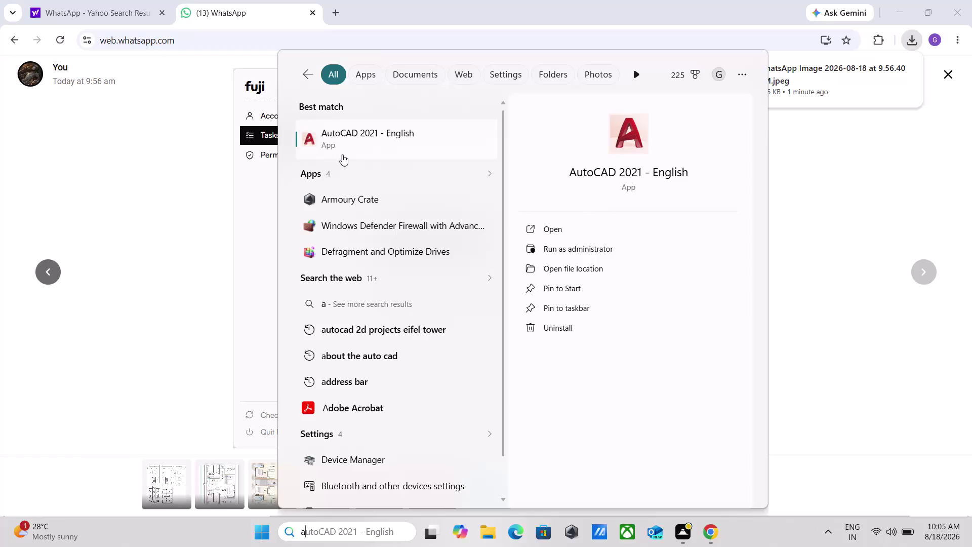
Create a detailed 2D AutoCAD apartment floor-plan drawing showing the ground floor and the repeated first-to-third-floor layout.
Launch AutoCAD 2021 from the Start menu search and start a new blank drawing.
click(357, 154)
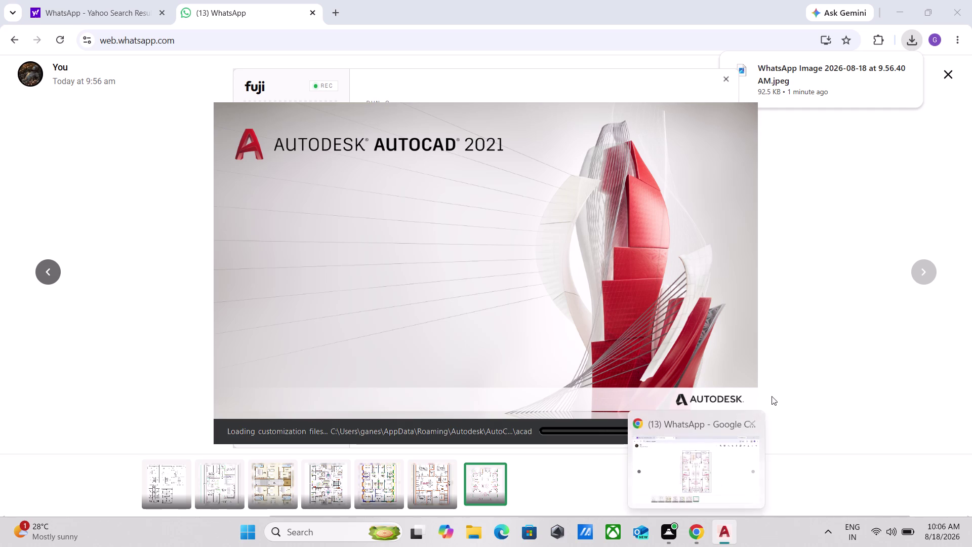
click(757, 424)
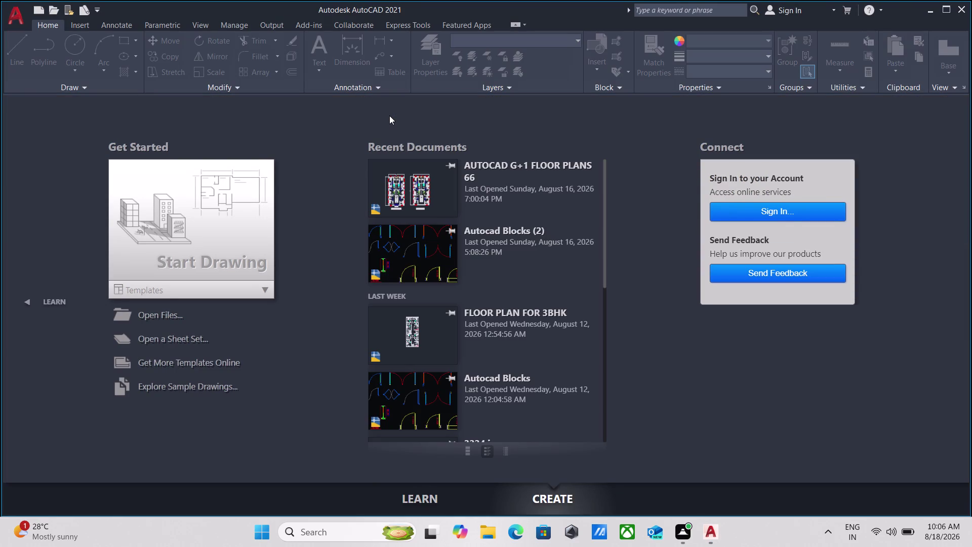
click(218, 253)
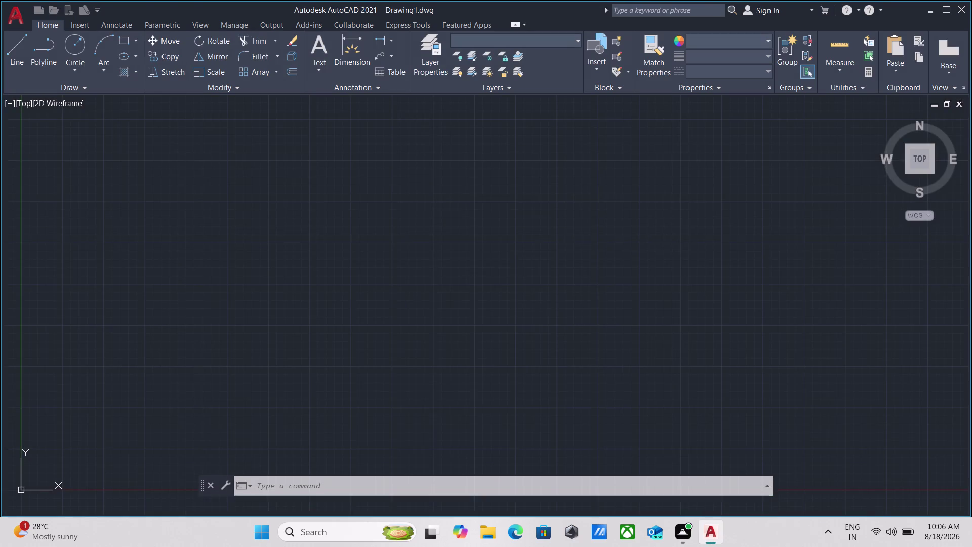
In the new Drawing1, start entering the OPTIONS command and correct the typo.
click(471, 490)
click(478, 487)
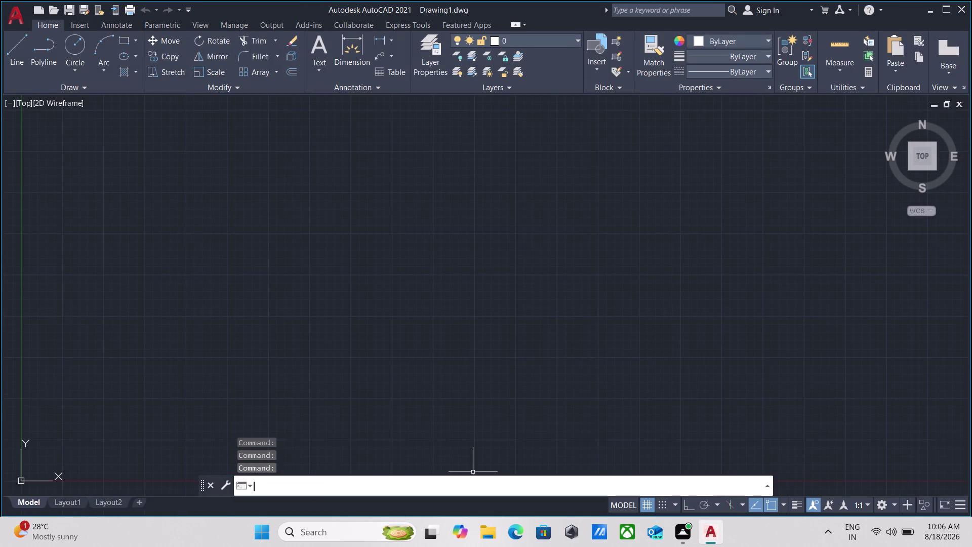
text(optio)
text(nd)
key(BackSpace)
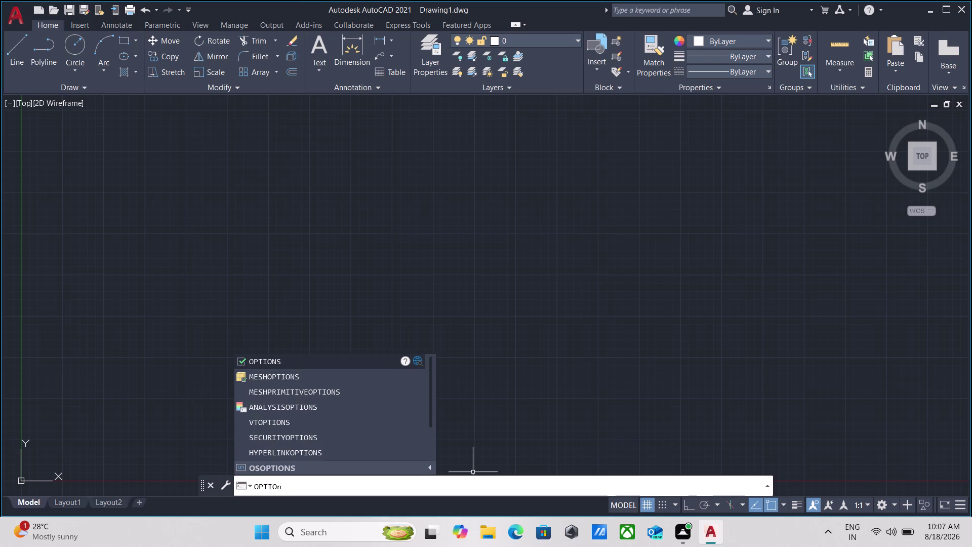
key(BackSpace)
key(BackSpace)
key(BackSpace)
key(BackSpace)
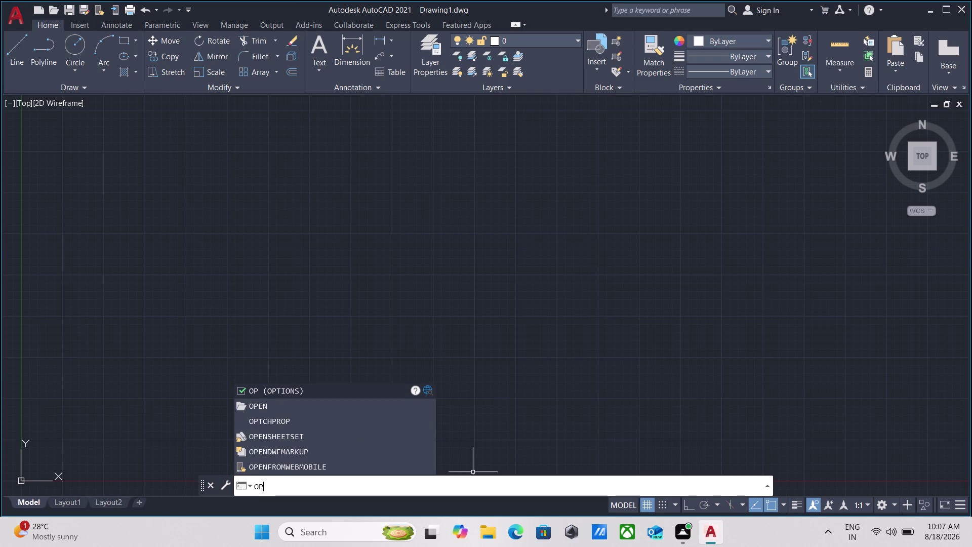
text(tions)
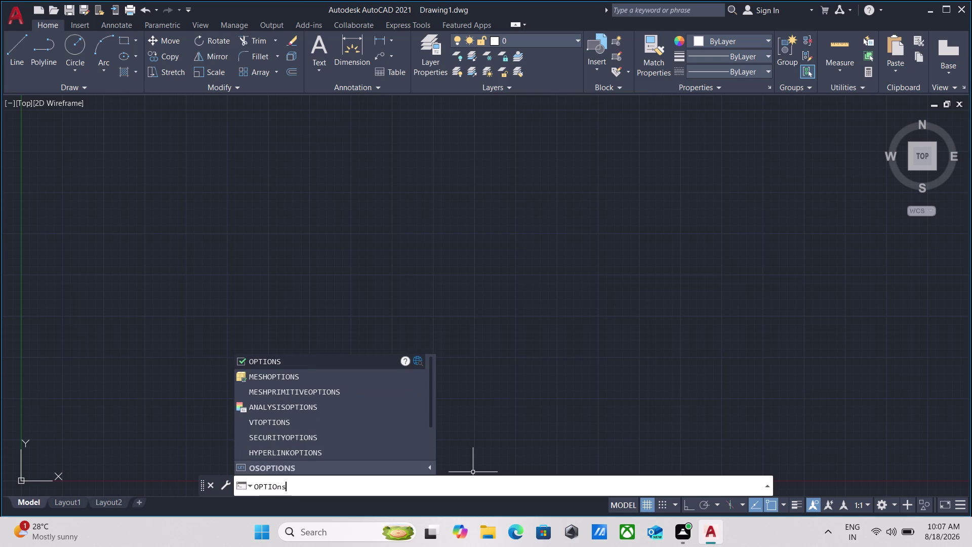
key(Return)
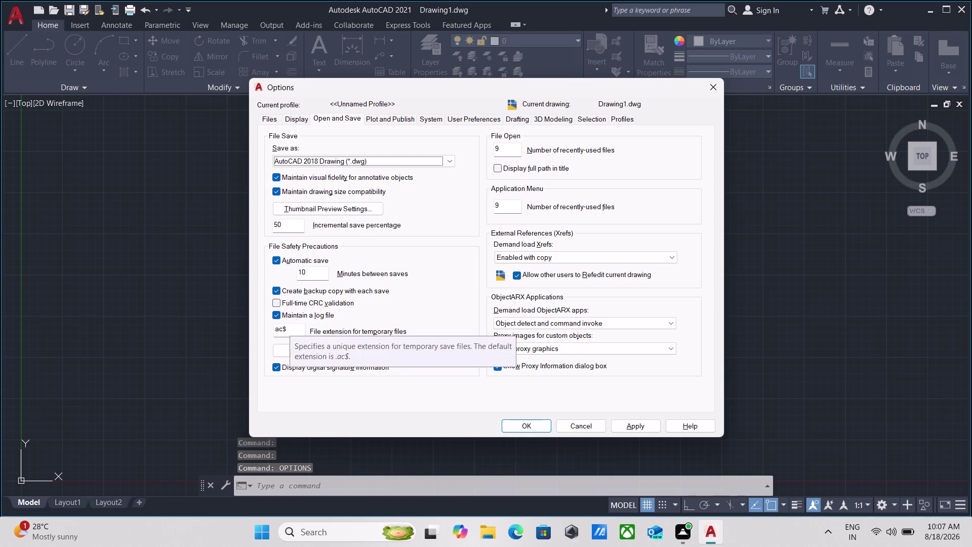
click(625, 425)
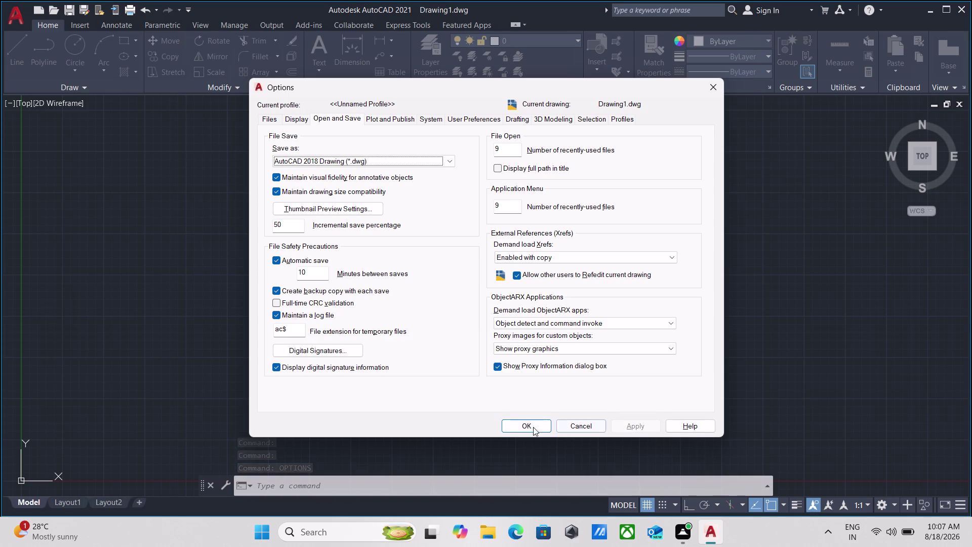
click(523, 430)
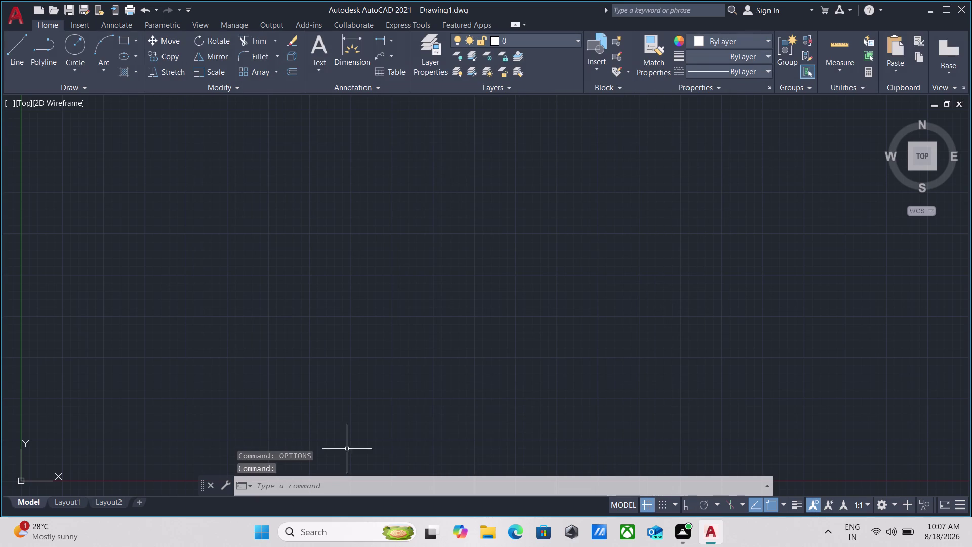
middle_drag(503, 415, 502, 421)
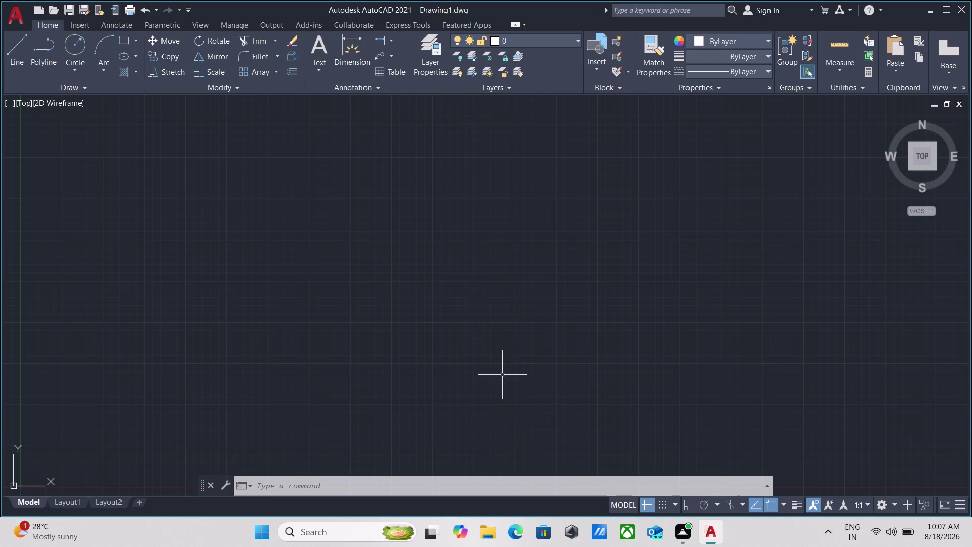
scroll(down, 3)
middle_drag(479, 293, 416, 349)
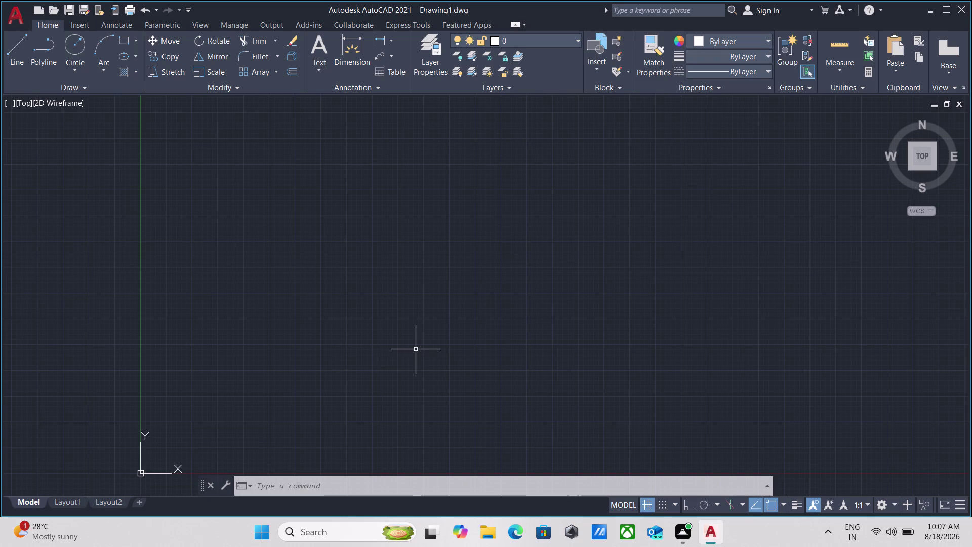
text(un)
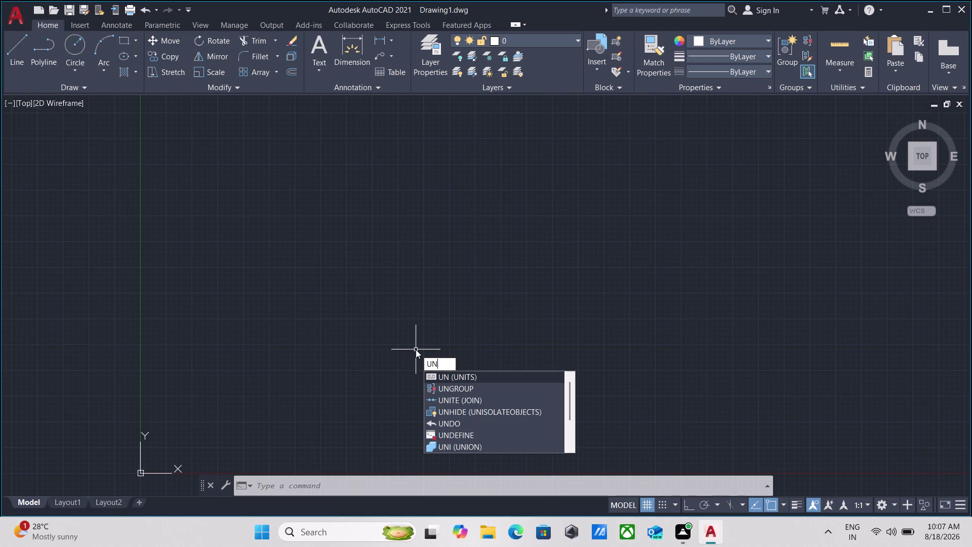
Set the drawing length units to Engineering with 0'-0.0" precision.
key(Return)
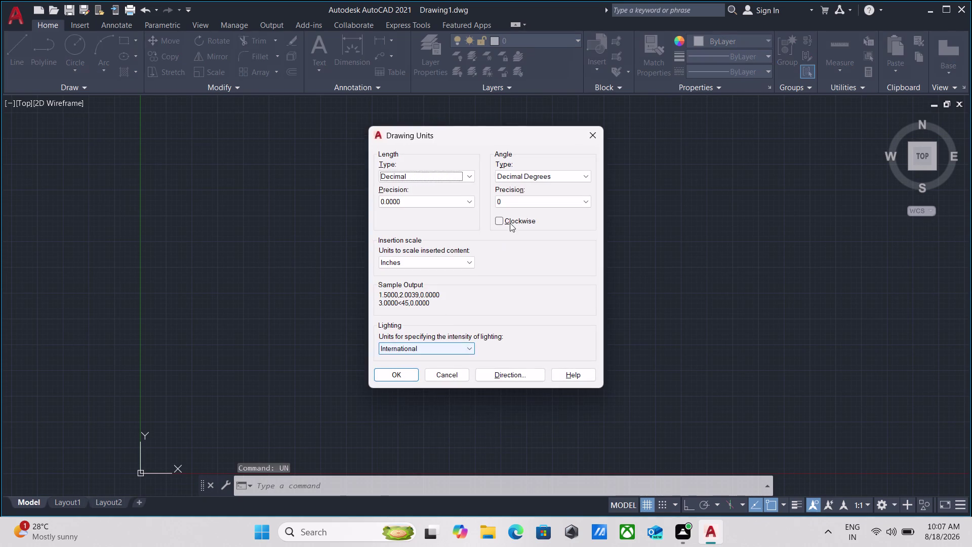
click(461, 180)
click(408, 202)
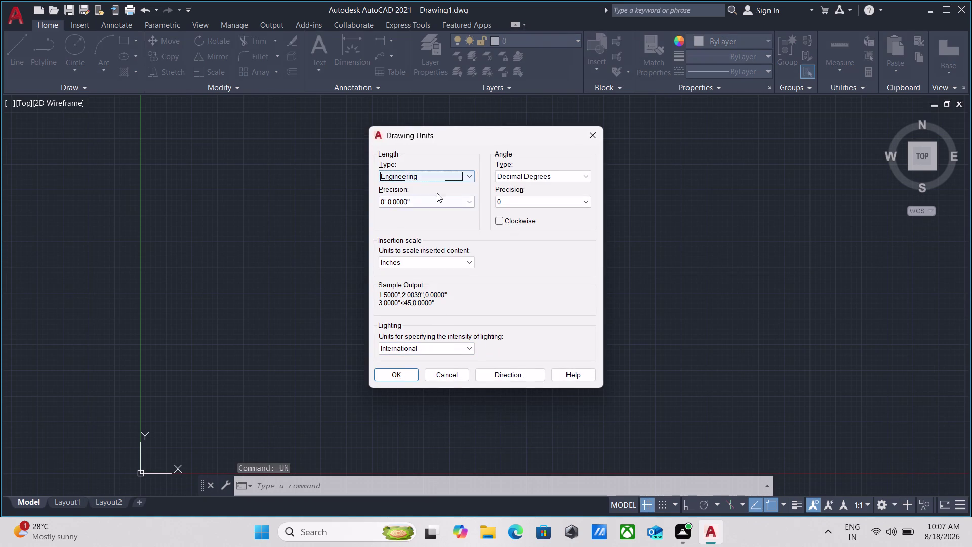
click(439, 199)
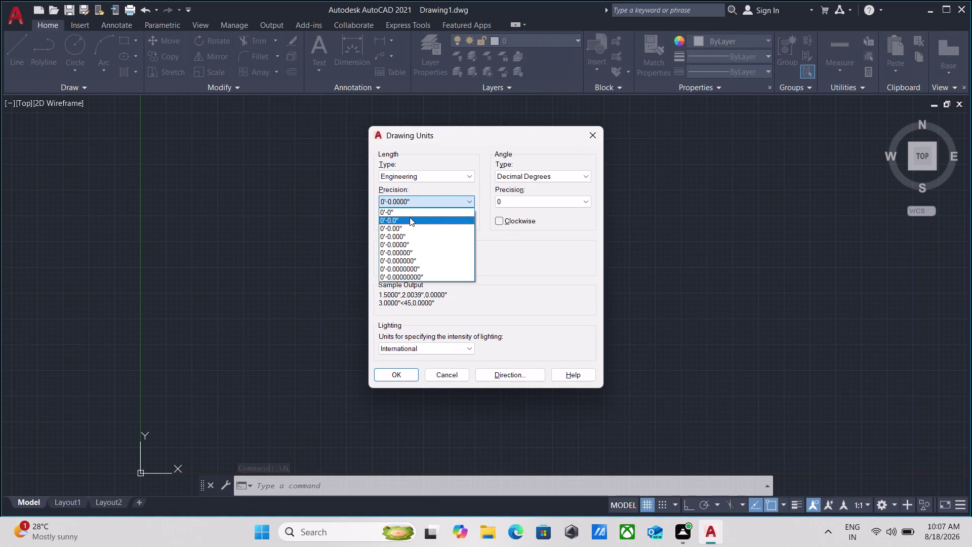
click(410, 217)
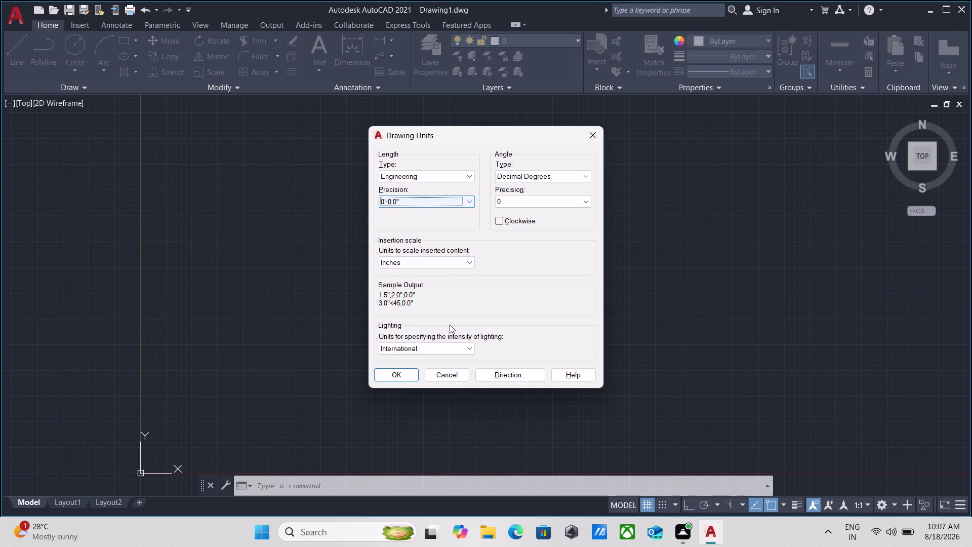
click(403, 375)
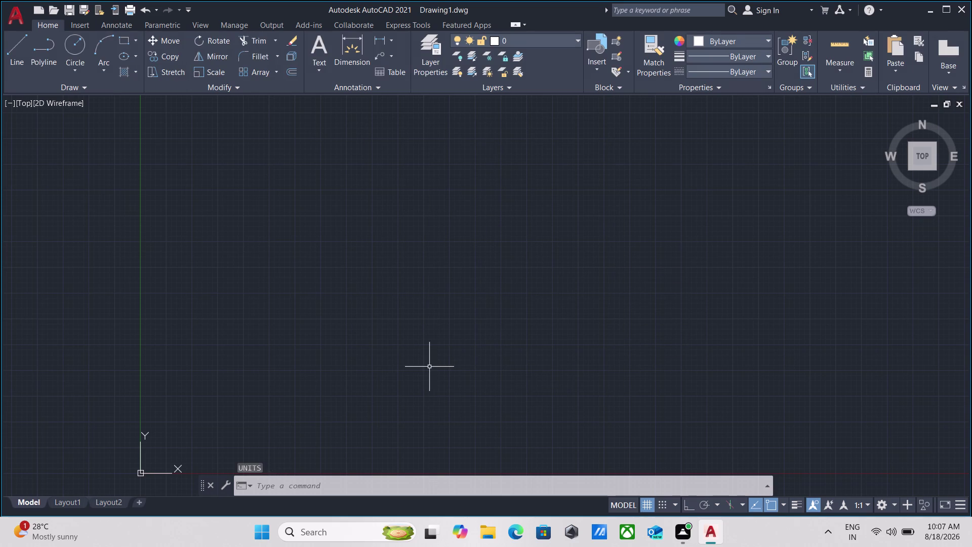
Enter the DIMSTYLE command to reach the Dimension Style Manager.
text(dims)
text(ty)
text(le)
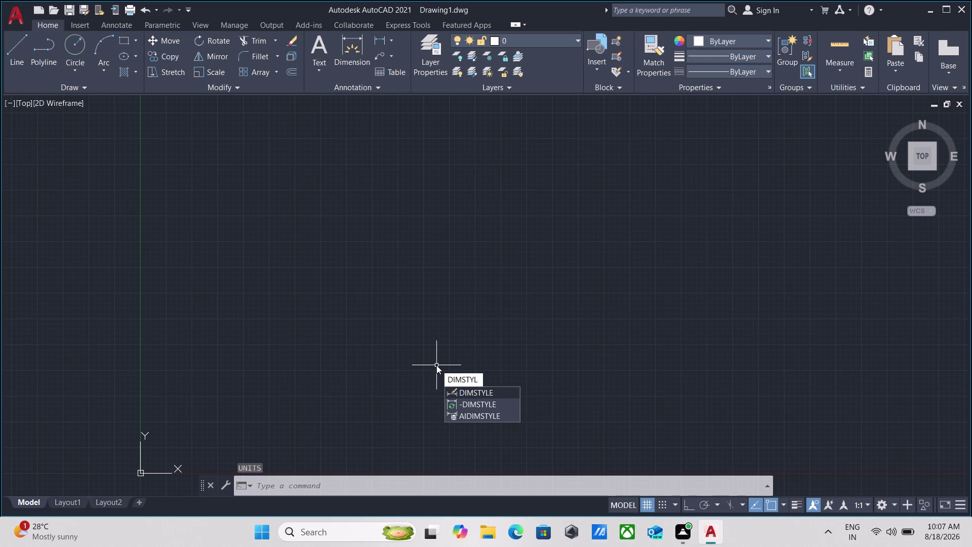
Set the Standard dimension style's primary units to Engineering with 0'-0.0" precision.
key(Return)
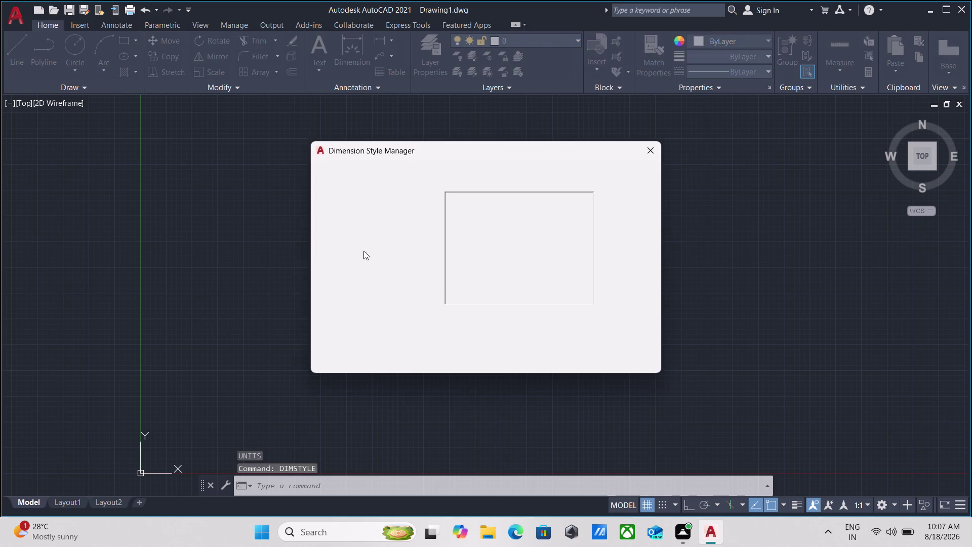
click(630, 234)
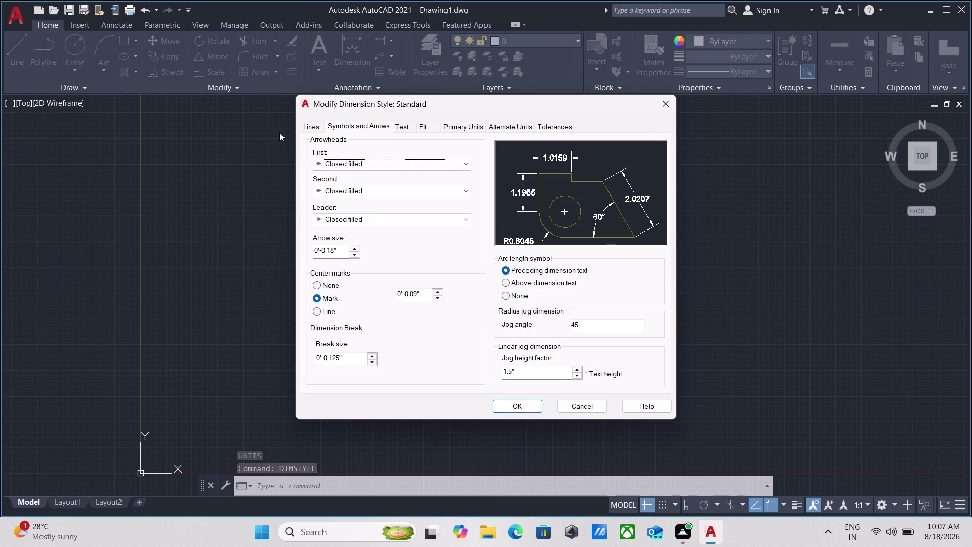
click(464, 128)
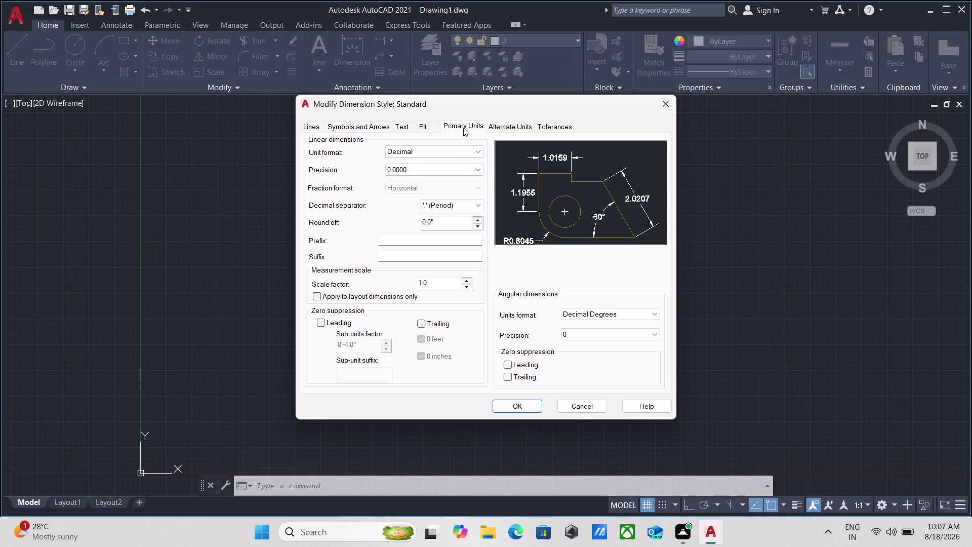
click(446, 150)
click(417, 189)
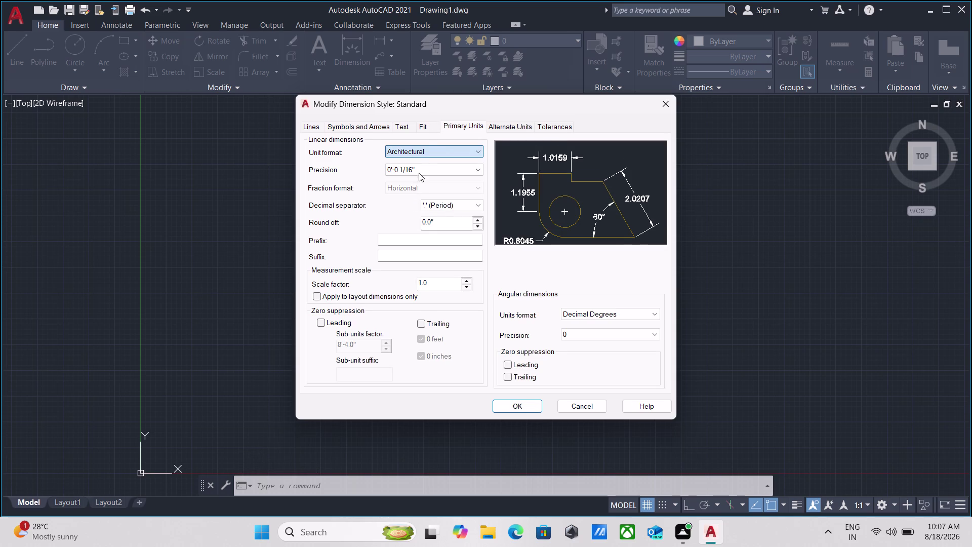
click(431, 146)
click(419, 176)
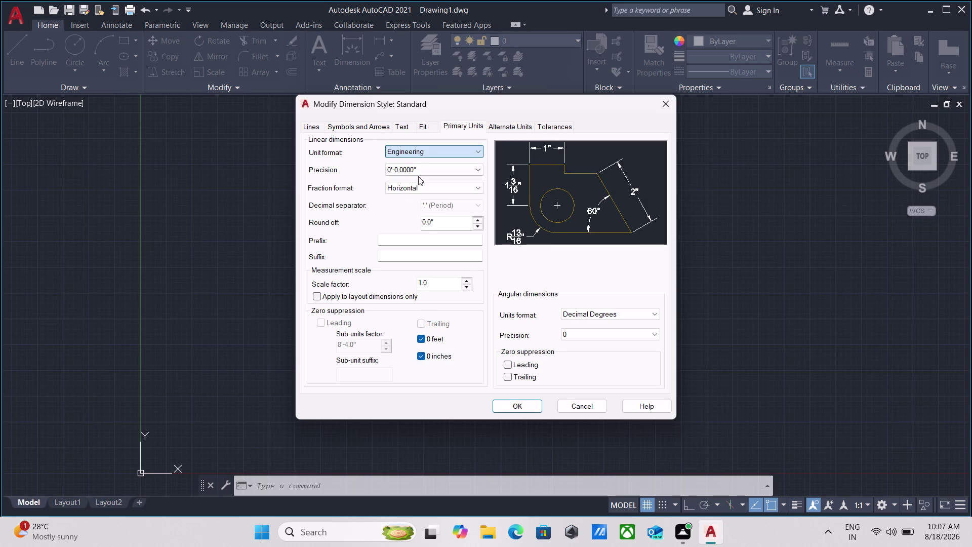
click(424, 174)
click(413, 189)
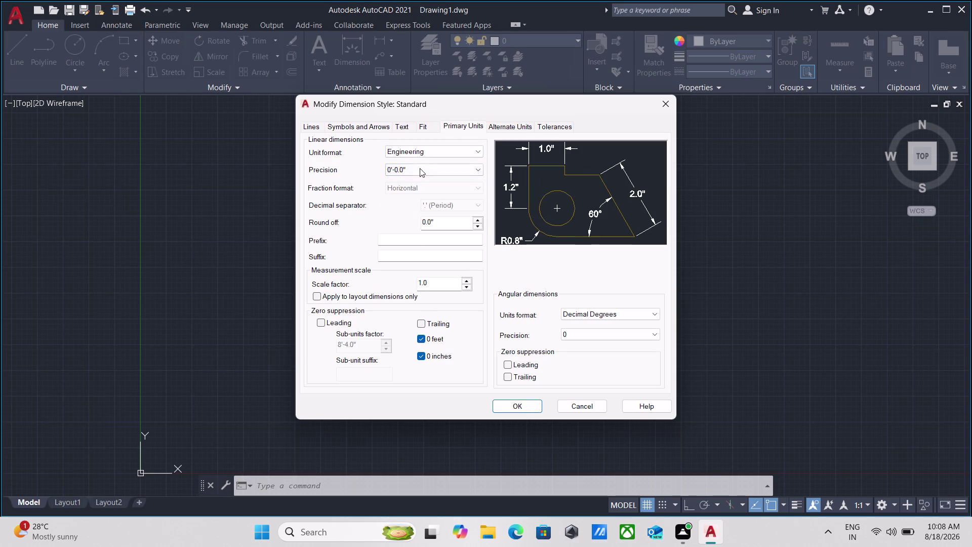
Change the Standard style's dimension text height to 6".
click(424, 128)
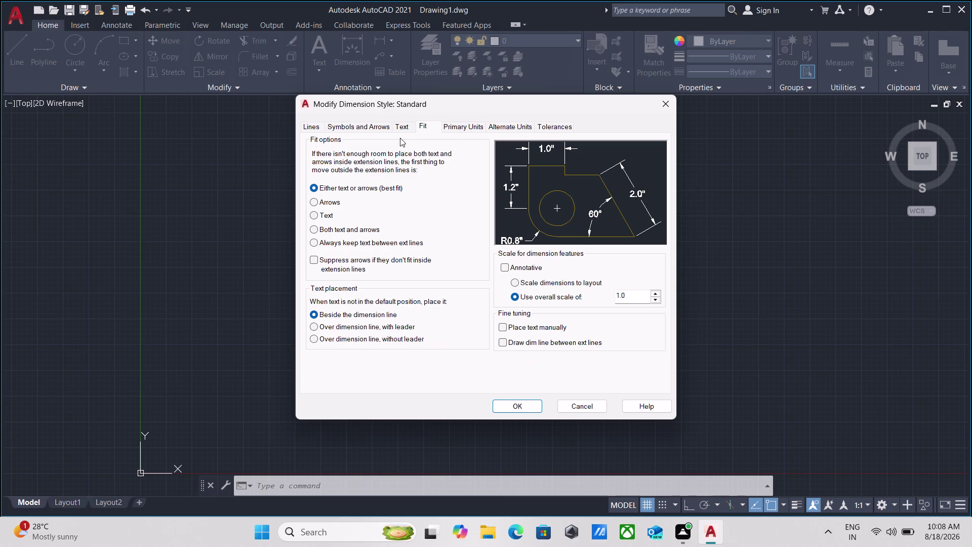
click(399, 128)
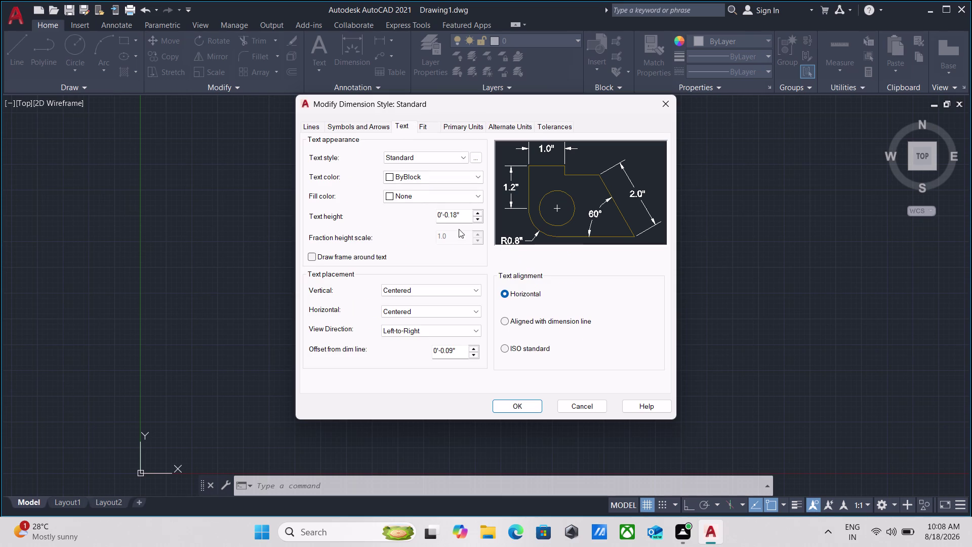
drag(463, 213, 335, 214)
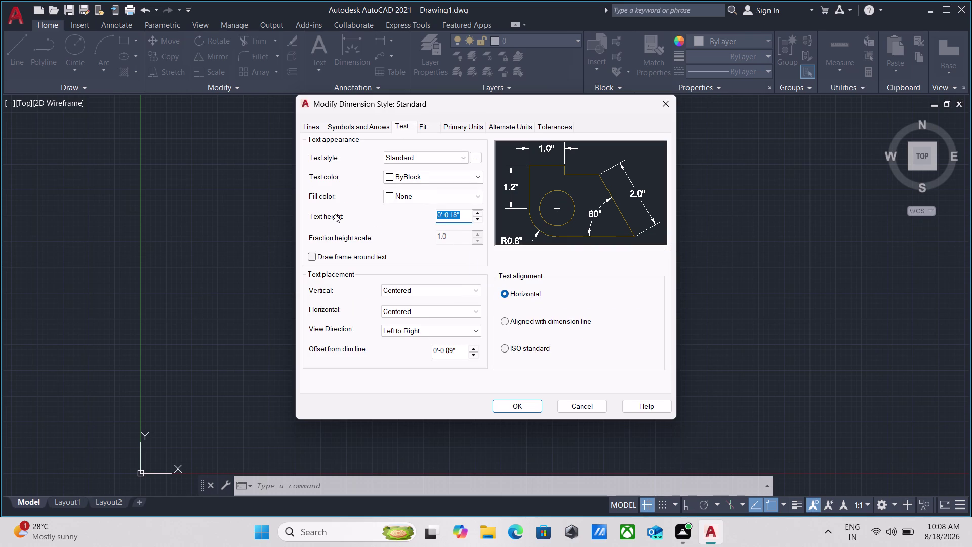
key(6)
key(shift+quotedbl)
click(363, 129)
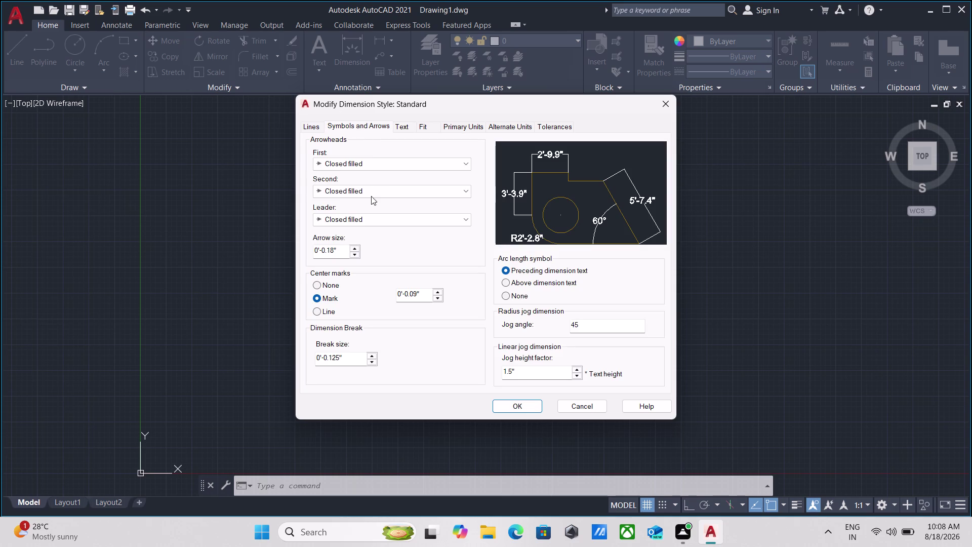
Give the Standard style Architectural tick arrowheads at 3" arrow size and close the dialogs.
click(402, 164)
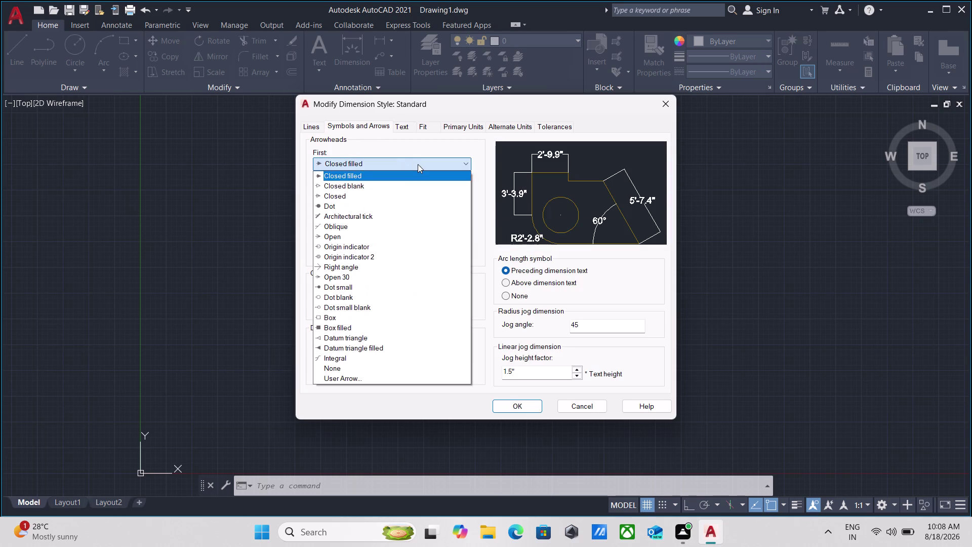
click(355, 217)
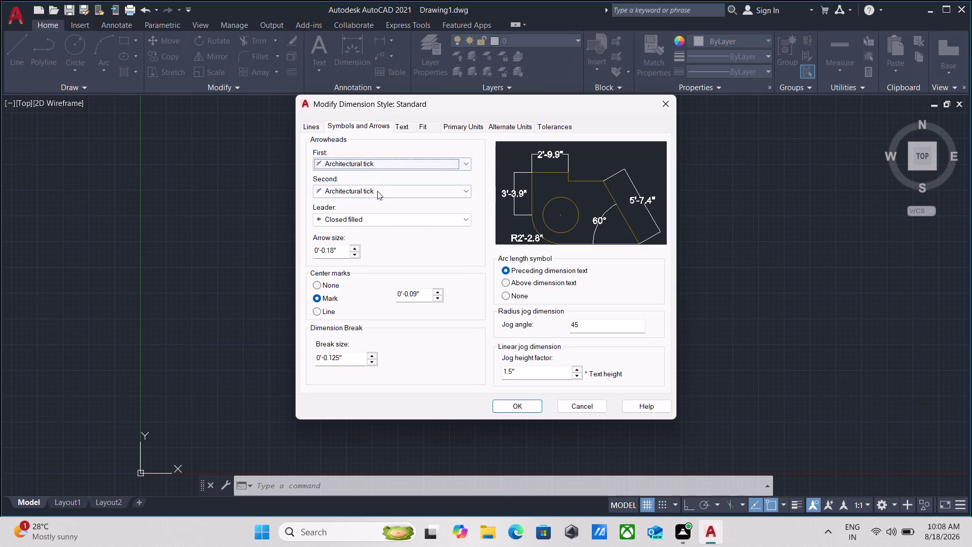
click(377, 191)
click(377, 191)
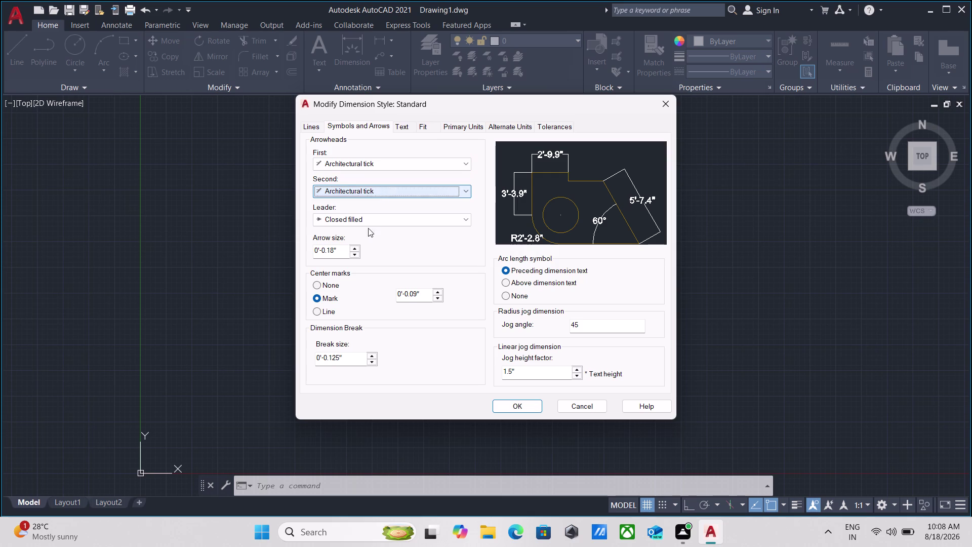
drag(343, 250, 287, 261)
key(3)
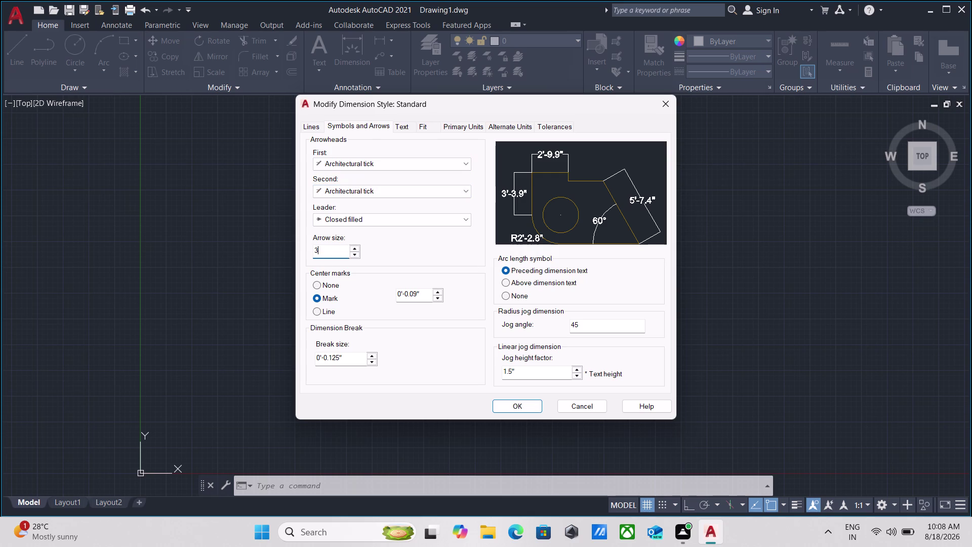
key(shift+quotedbl)
click(527, 405)
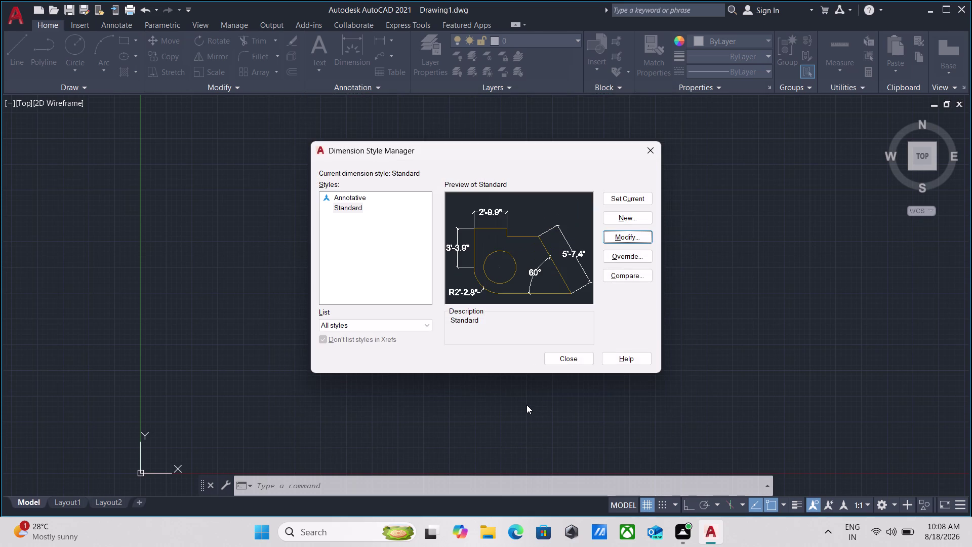
click(560, 358)
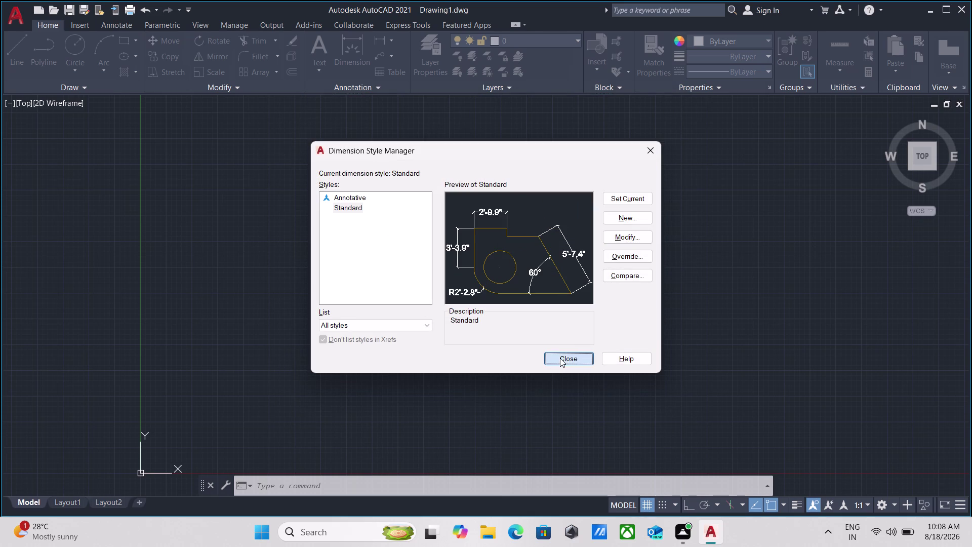
Pan the drawing view and begin typing the XLINE command.
scroll(down, 3)
middle_drag(390, 265, 385, 322)
middle_drag(394, 277, 342, 355)
text(x)
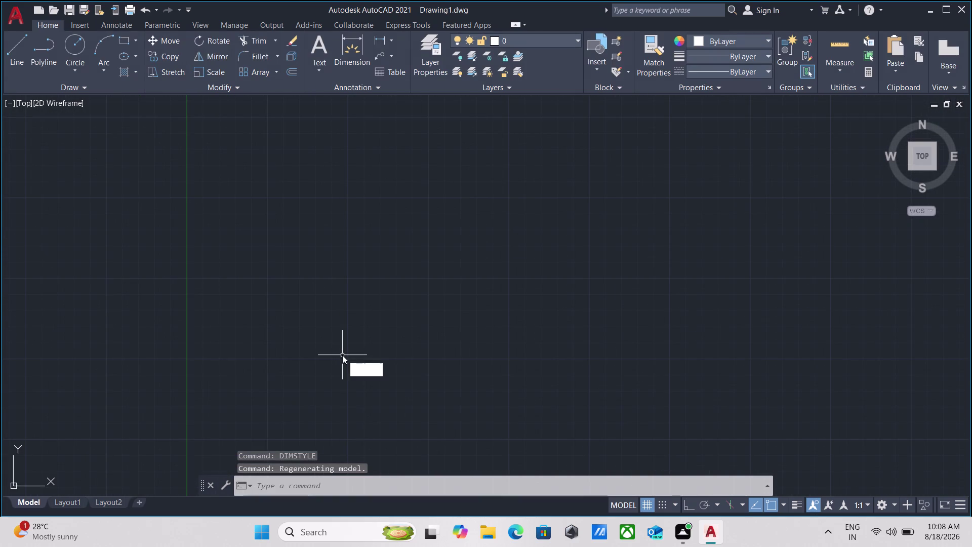
Draw one vertical and one horizontal construction line through a single point with Ortho on.
text(l')
key(BackSpace)
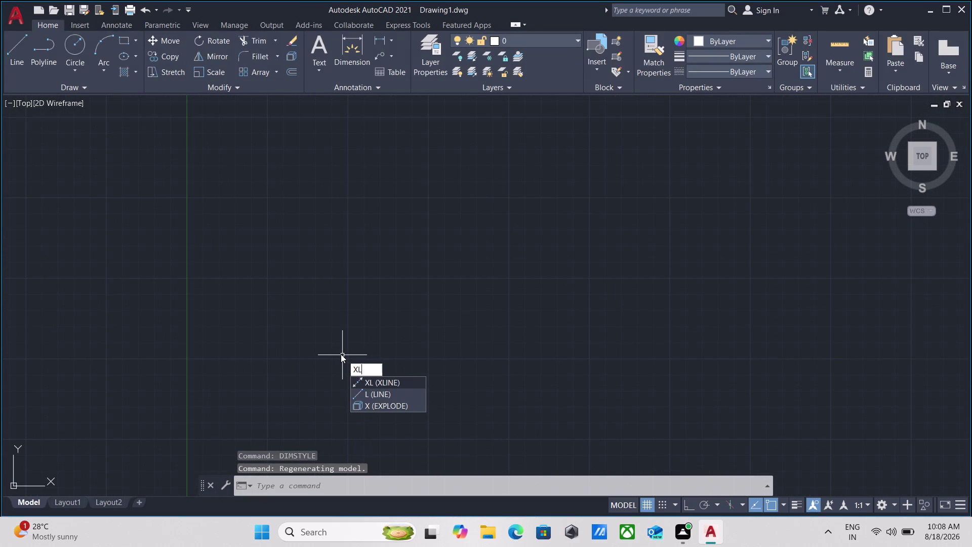
key(Return)
middle_drag(413, 147, 378, 229)
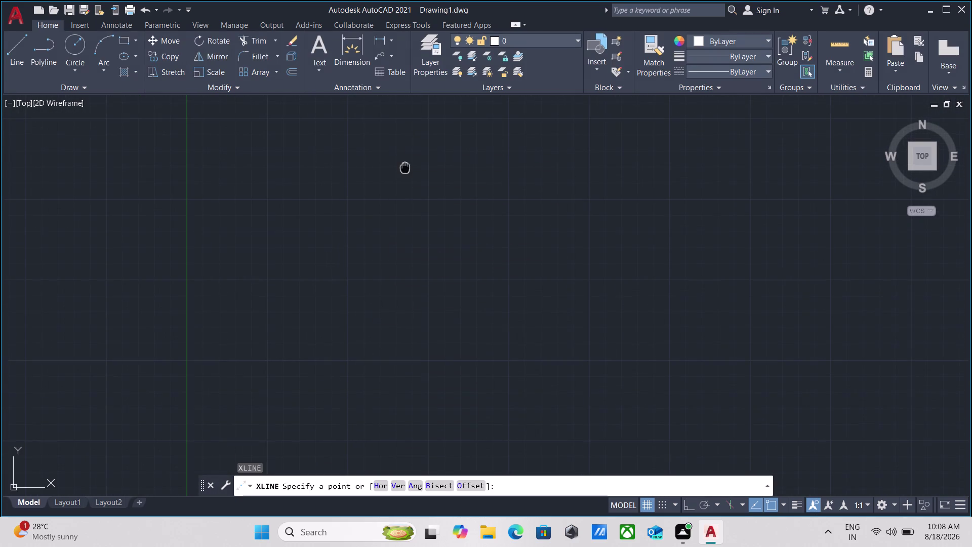
middle_drag(377, 228, 345, 279)
click(454, 171)
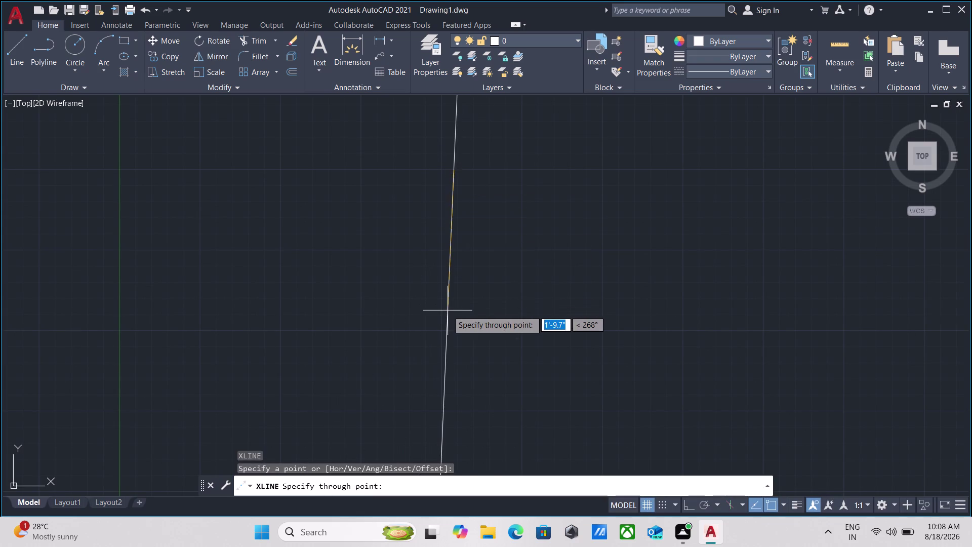
key(F8)
click(464, 301)
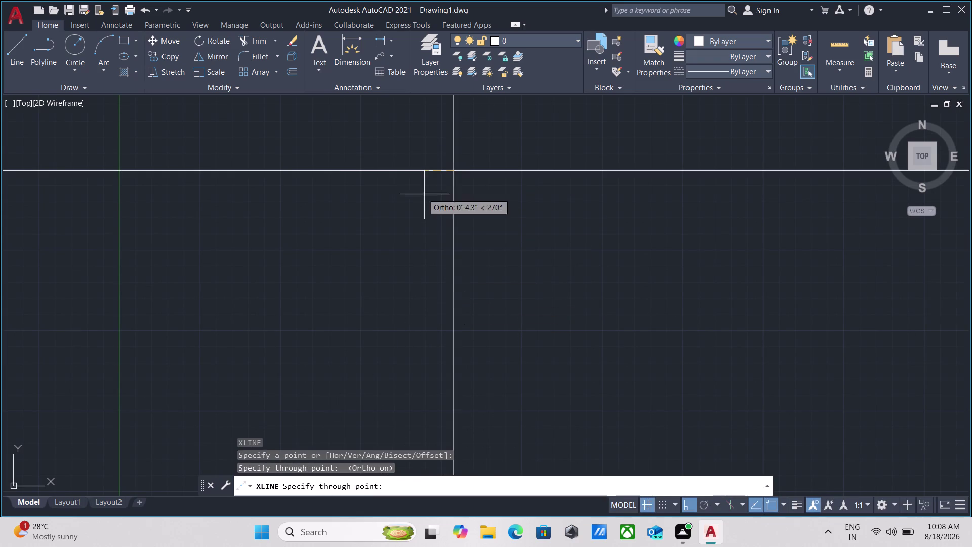
click(367, 186)
key(Escape)
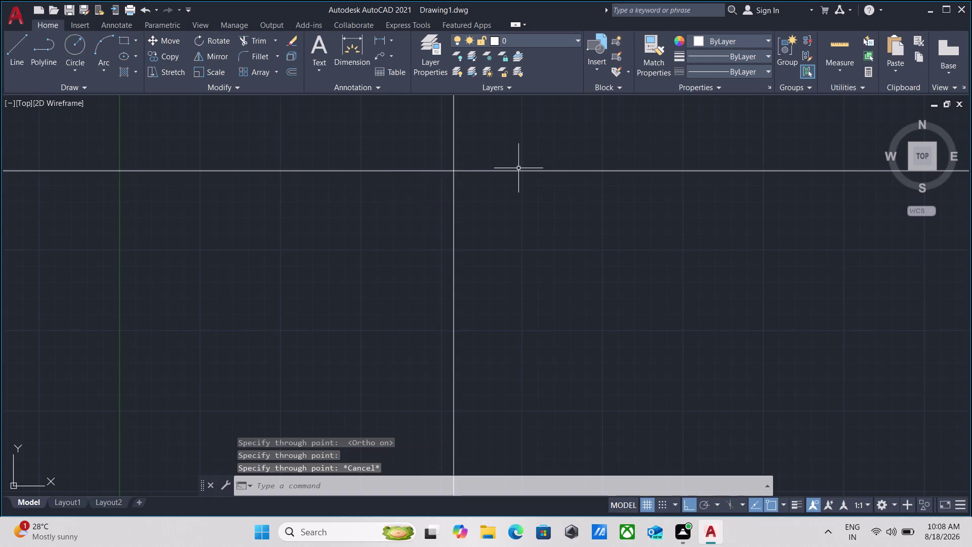
middle_drag(538, 165, 442, 203)
drag(585, 248, 581, 240)
Offset the horizontal construction line 9" downward.
click(535, 186)
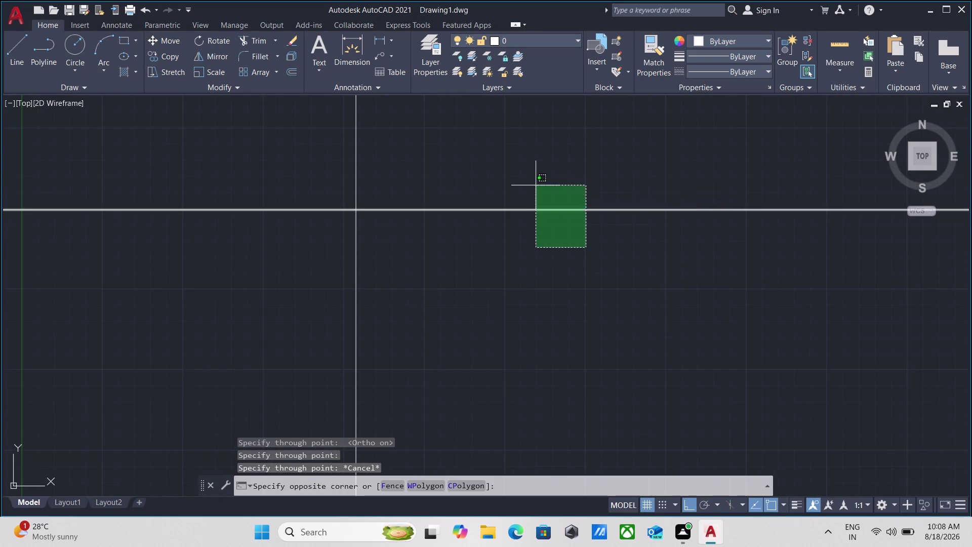
key(o)
key(Return)
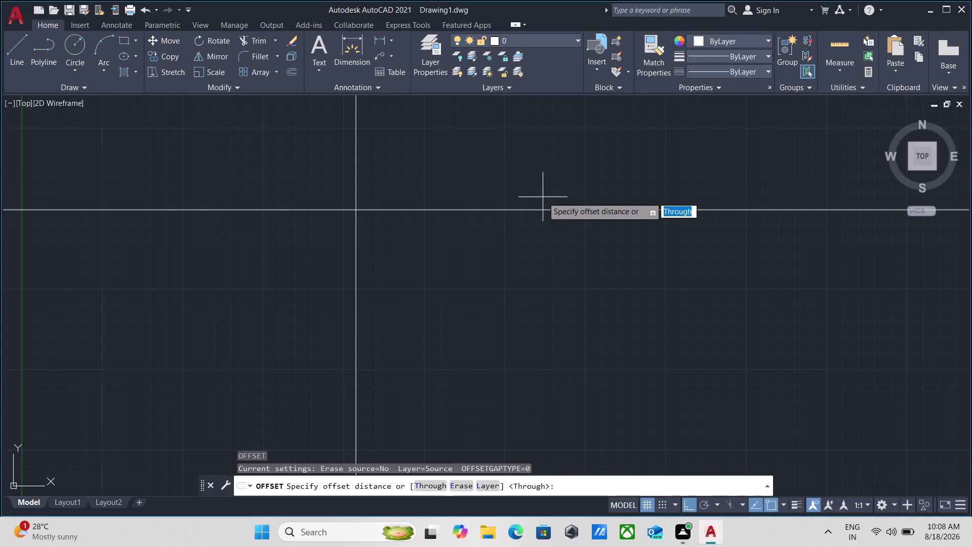
click(545, 206)
click(541, 235)
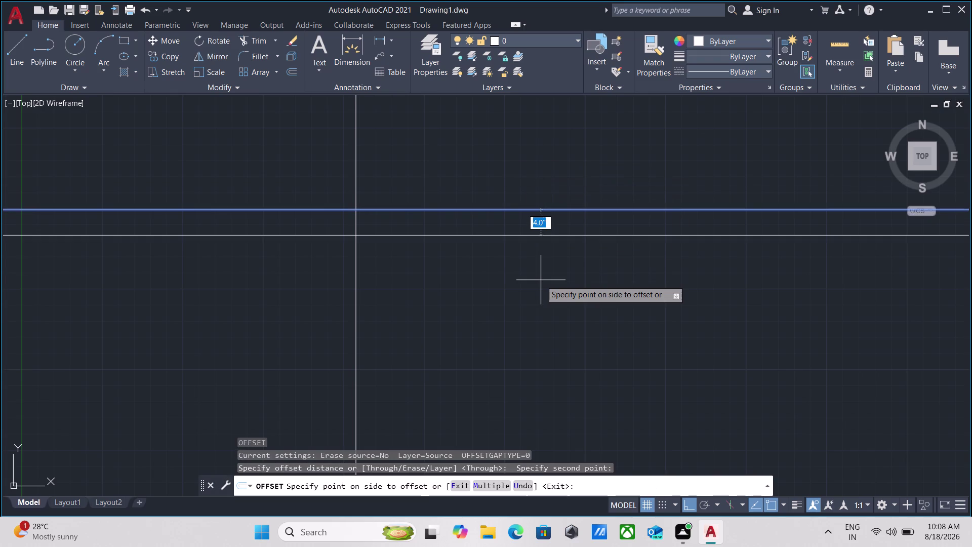
key(9)
key(Return)
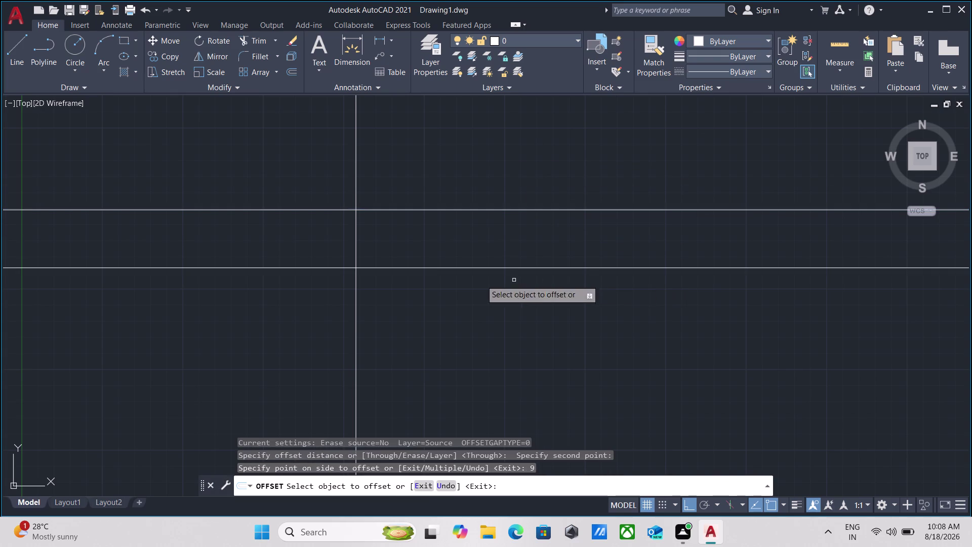
Offset the vertical construction line 9" to create its parallel copy.
scroll(down, 3)
click(360, 328)
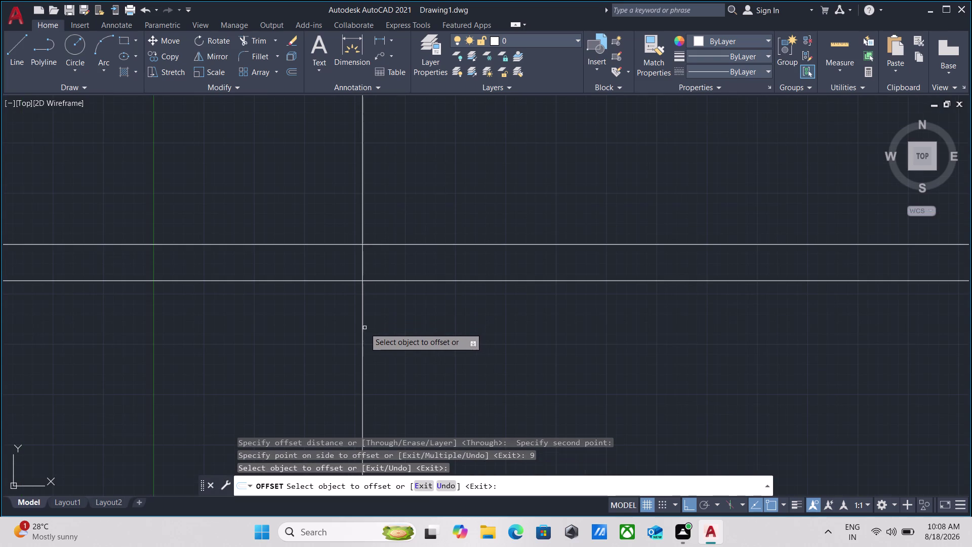
click(362, 325)
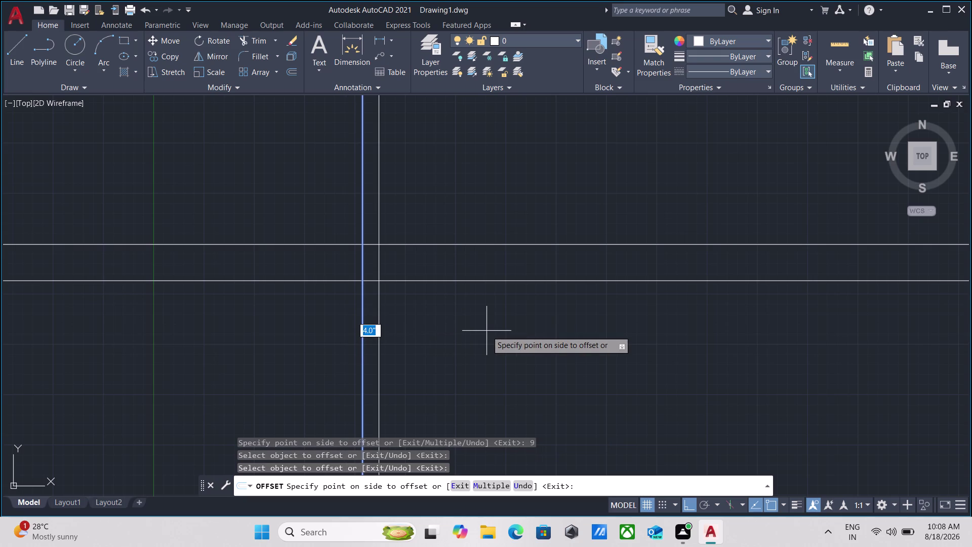
key(9)
key(Return)
scroll(down, 3)
middle_drag(486, 329, 399, 271)
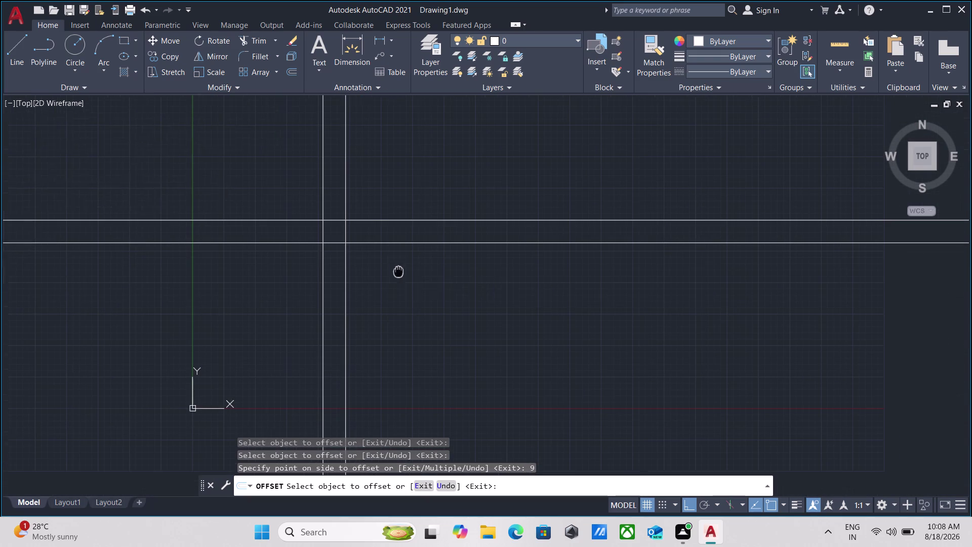
scroll(down, 3)
middle_click(398, 270)
key(Escape)
Select all four construction lines and start the MOVE command.
drag(423, 311, 417, 304)
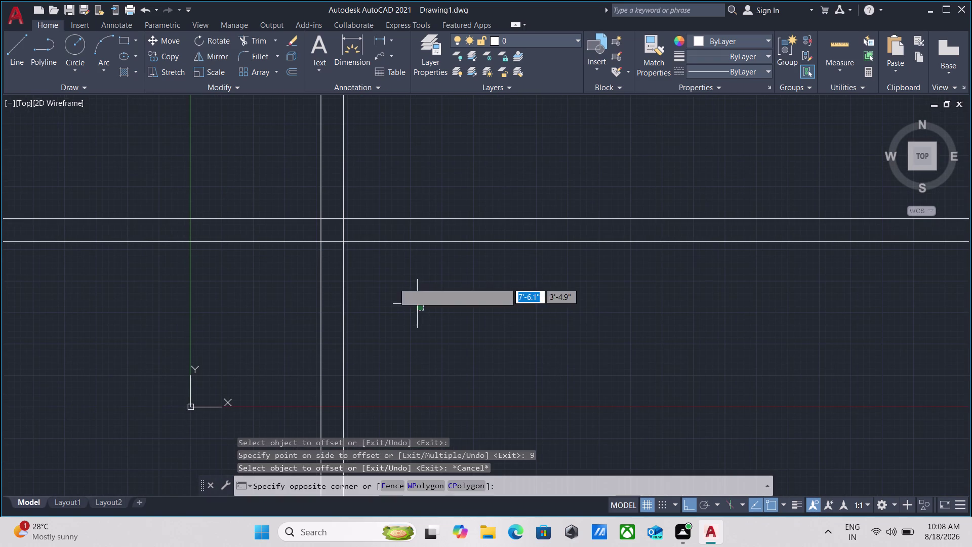
click(273, 183)
key(m)
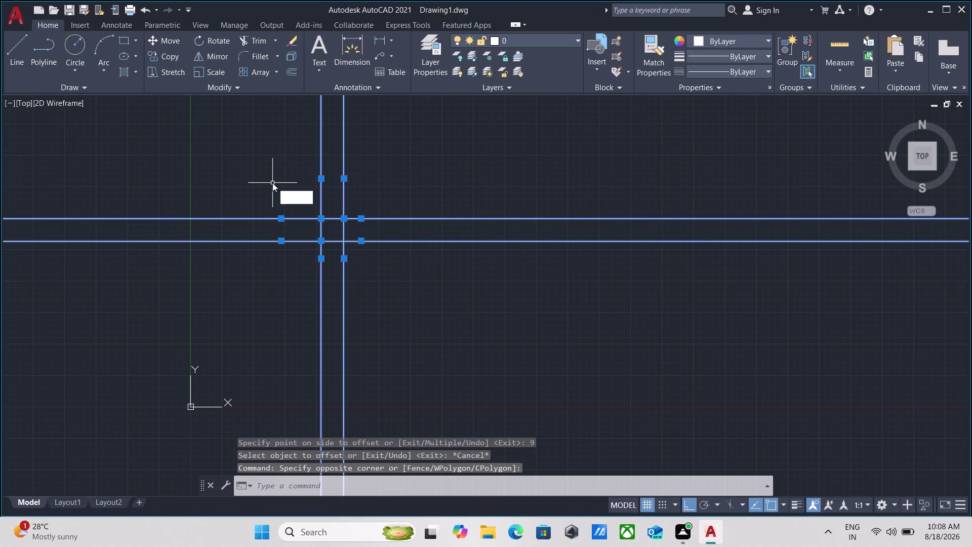
key(Return)
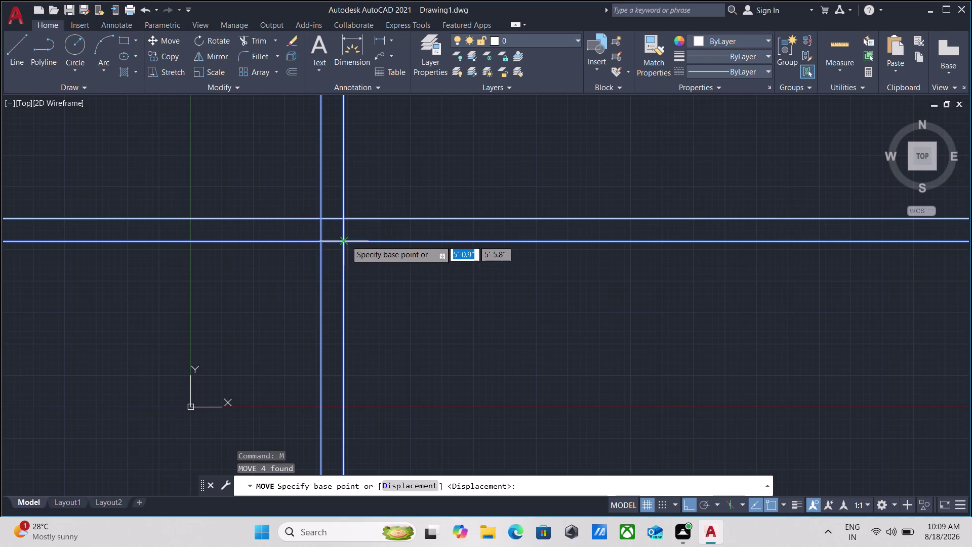
Move the four construction lines from their intersection base point to the new location.
click(346, 240)
scroll(down, 3)
middle_drag(374, 156, 311, 419)
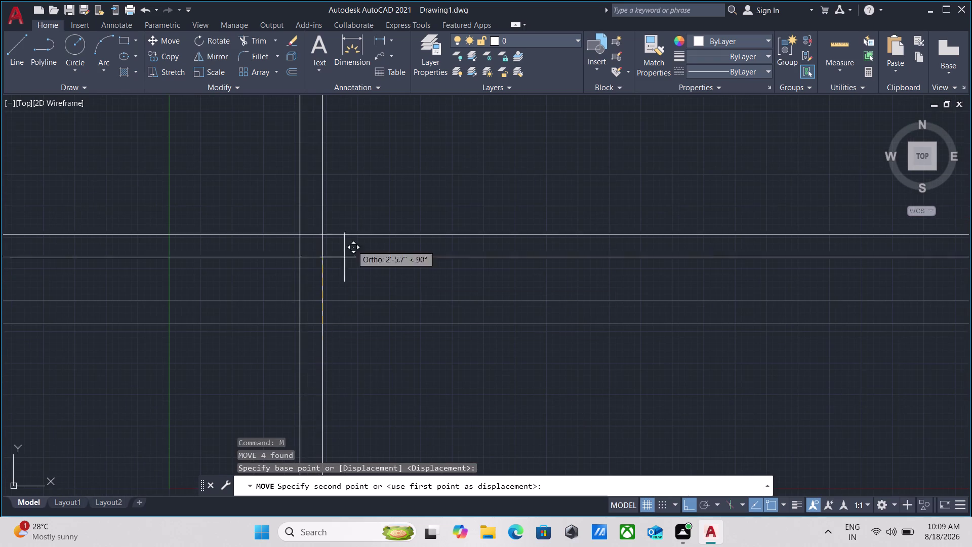
click(370, 200)
key(Escape)
middle_drag(345, 199, 334, 211)
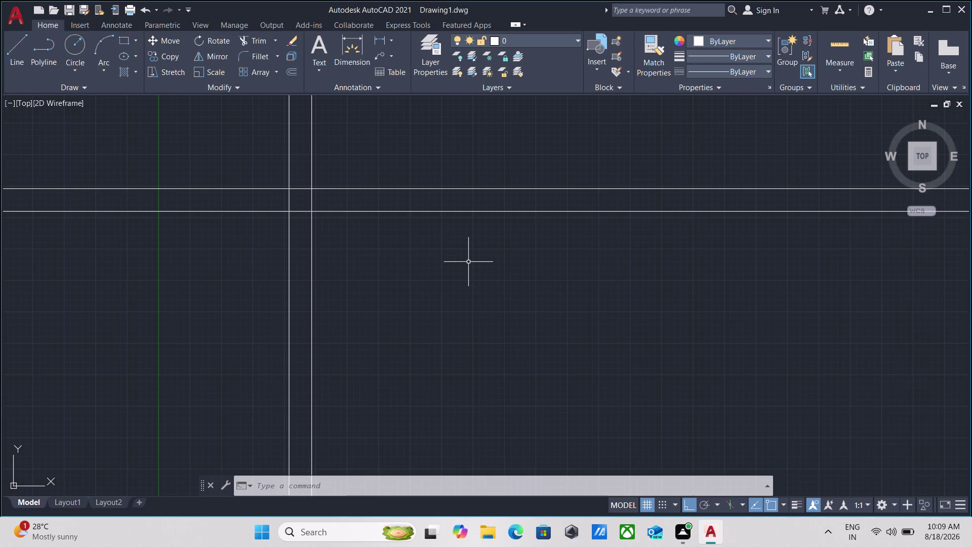
scroll(down, 3)
middle_drag(441, 263, 427, 285)
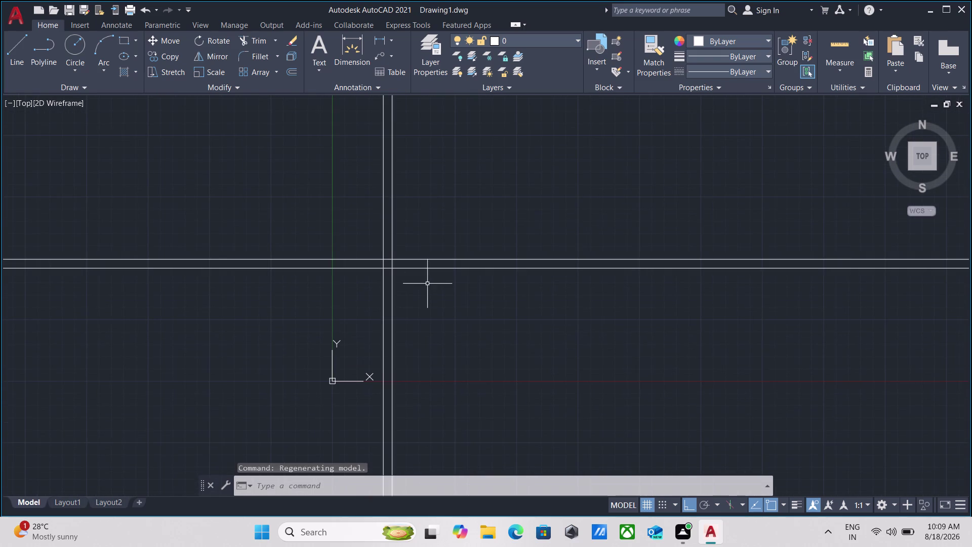
Trim the overhanging construction-line ends at the top-left corner.
text(tr)
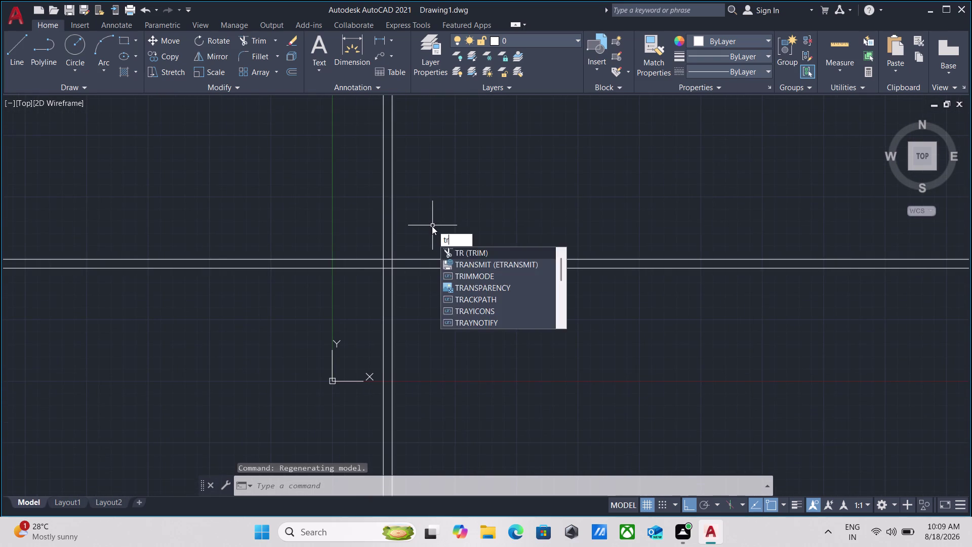
key(Return)
click(418, 224)
click(335, 210)
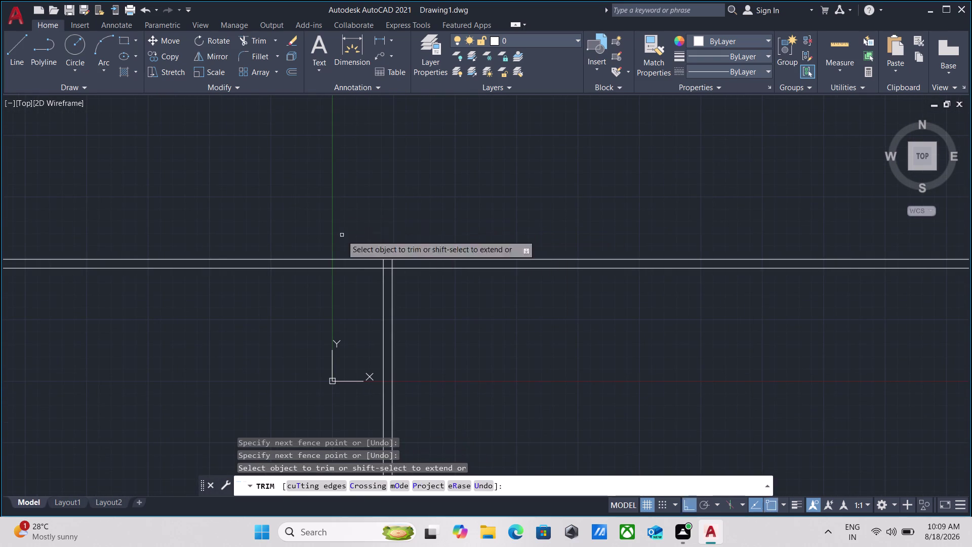
click(342, 235)
click(341, 306)
key(Escape)
Start OFFSET and select the inner vertical wall line to copy.
scroll(up, 3)
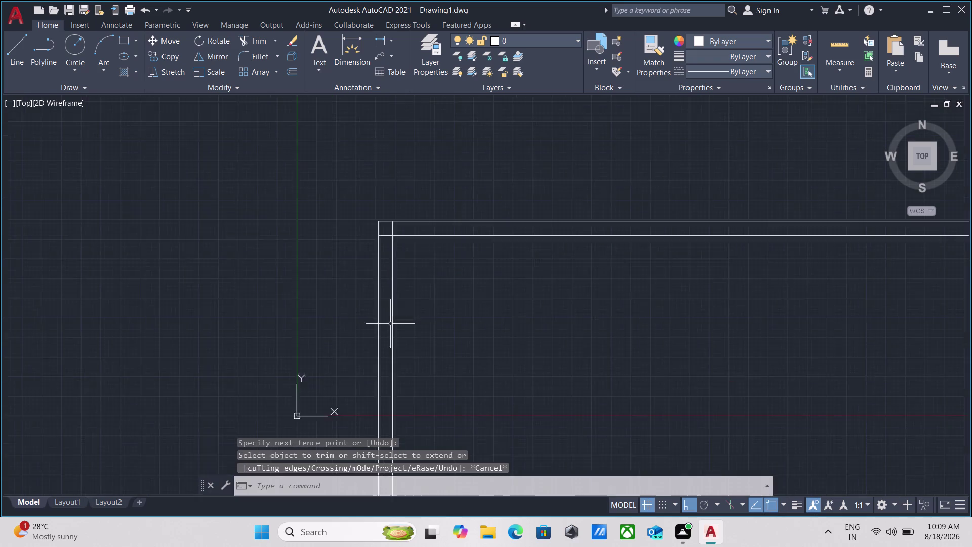
click(423, 321)
click(378, 278)
key(o)
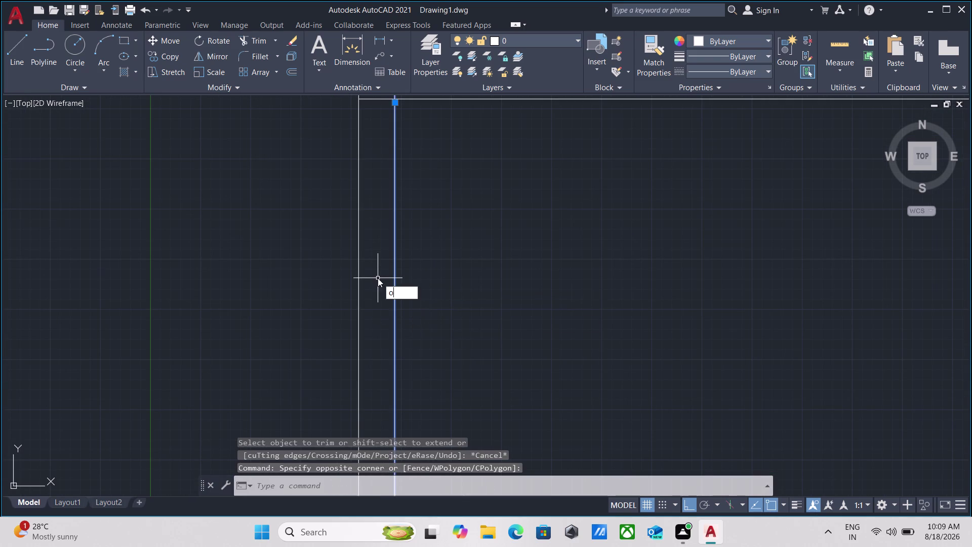
key(Return)
click(393, 295)
click(466, 293)
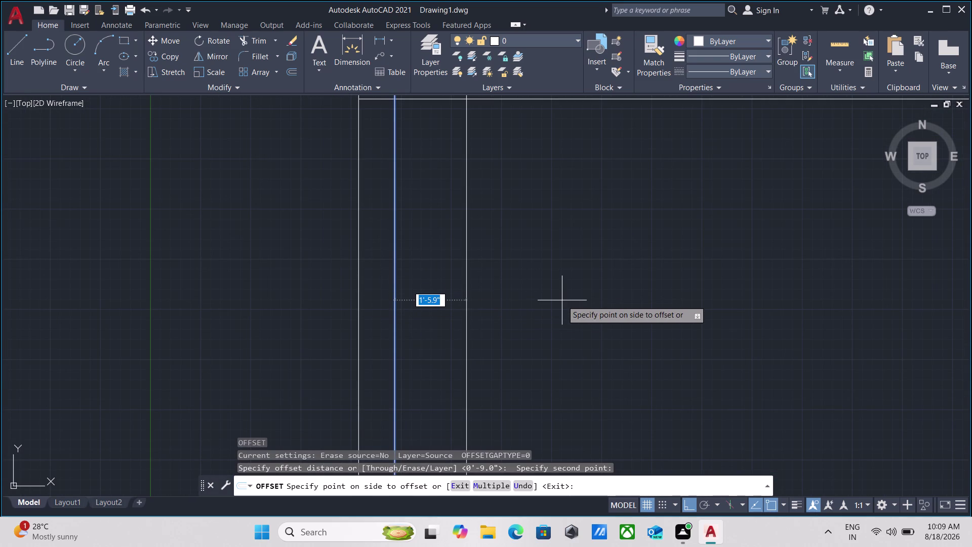
Offset the inner vertical line 12' right, then offset that new line another 5".
text(12')
key(Return)
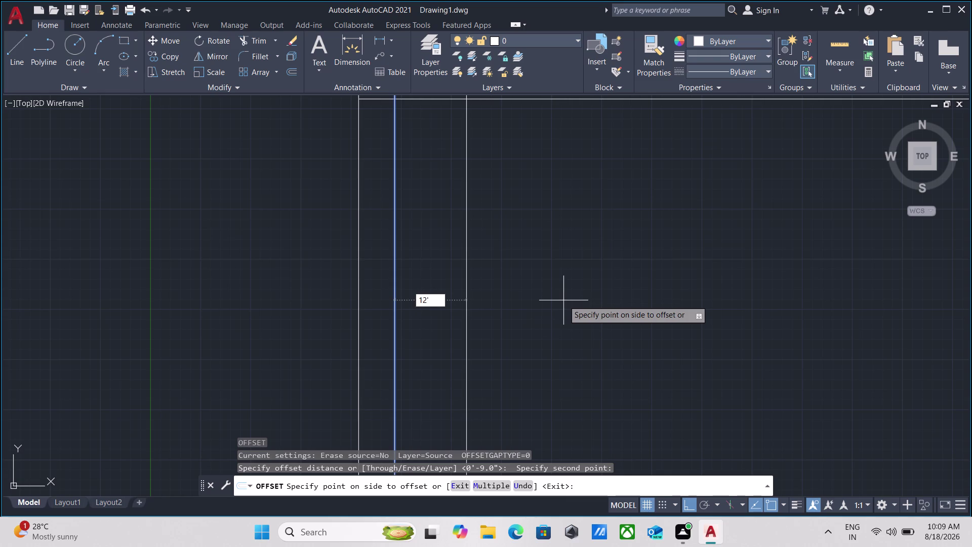
scroll(down, 3)
middle_drag(567, 298, 413, 269)
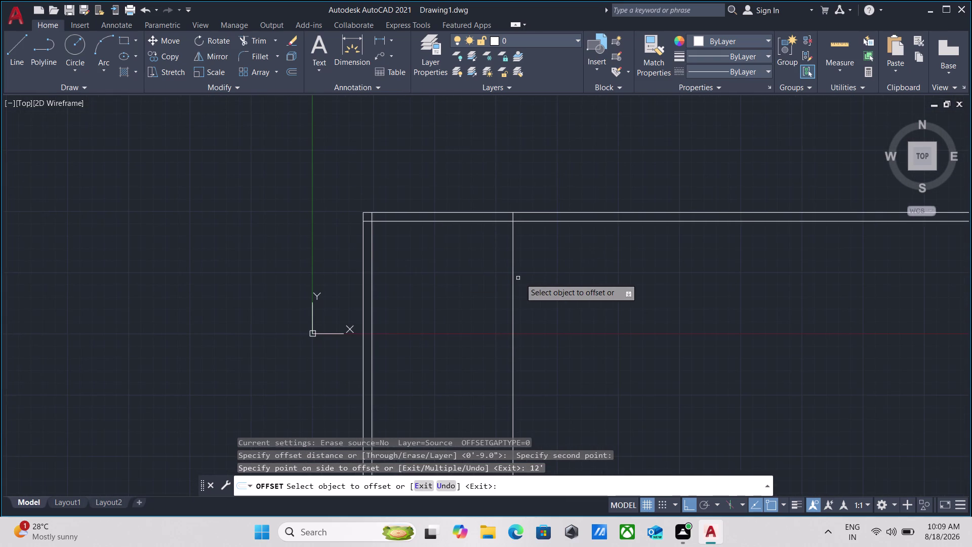
click(512, 281)
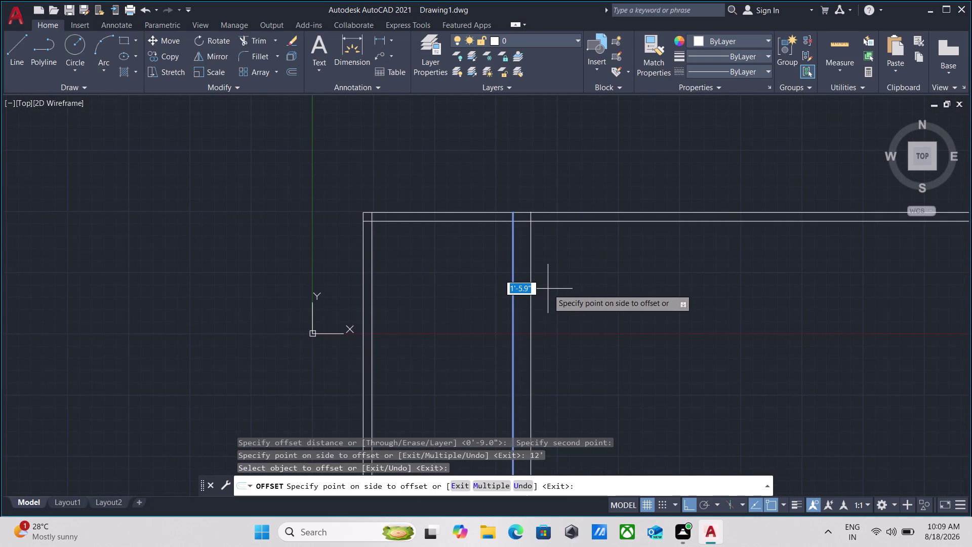
key(5)
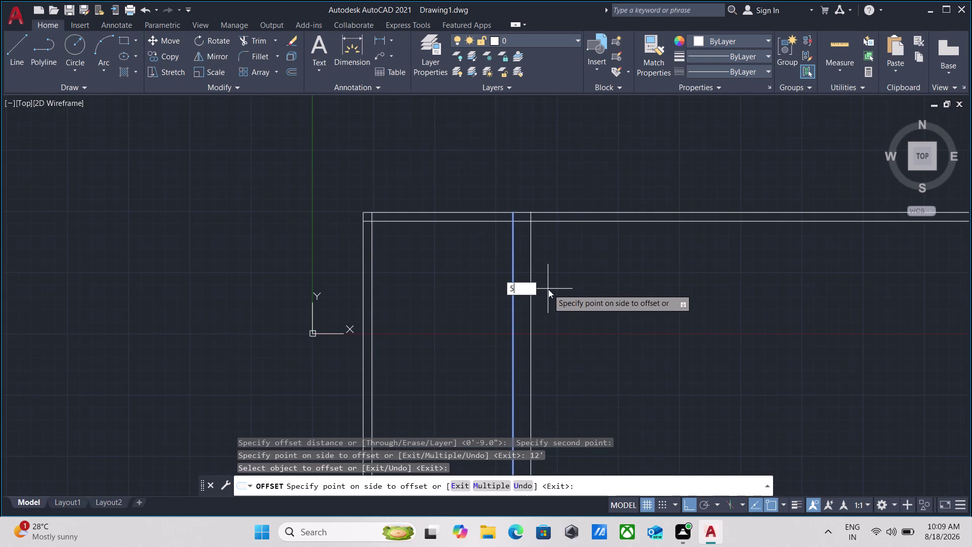
key(Return)
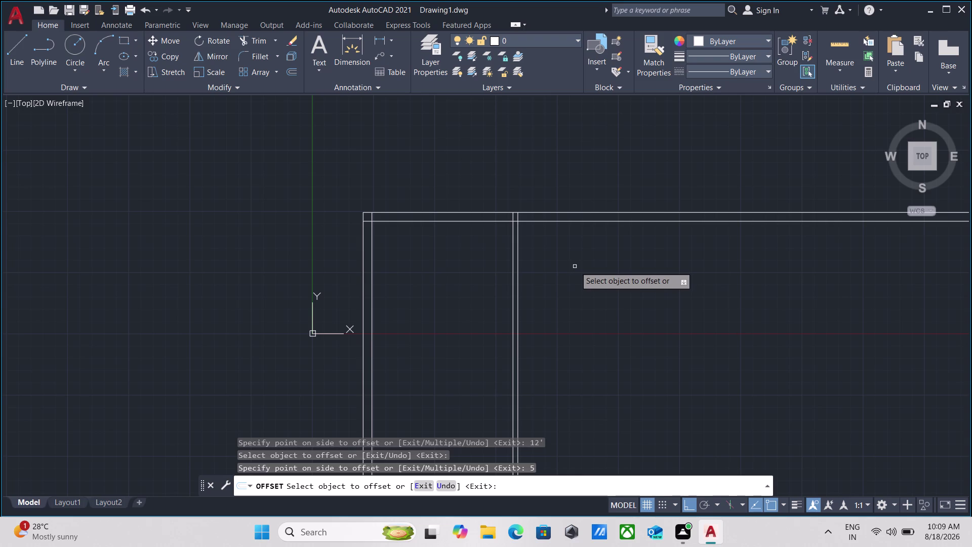
scroll(down, 3)
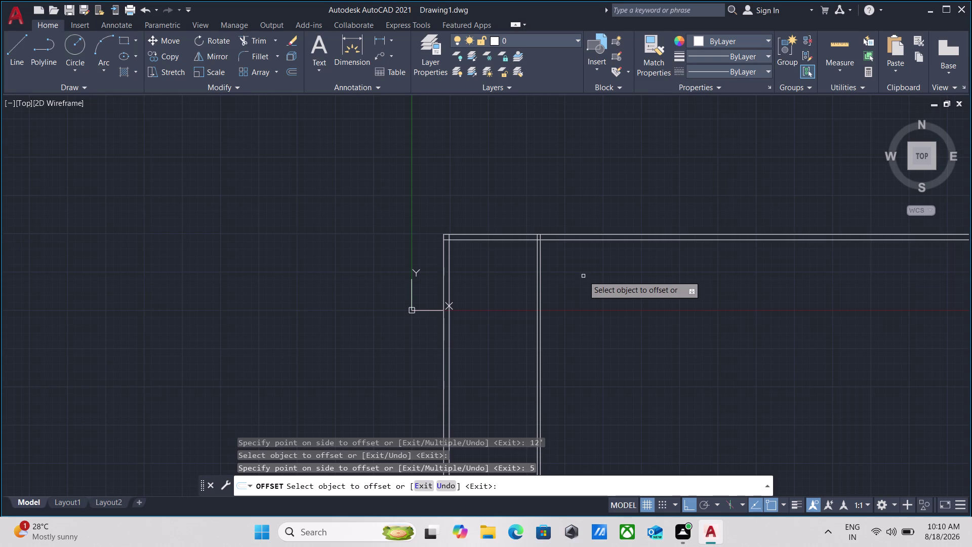
Offset the newest vertical line 7' to the right, then 5" further.
click(540, 292)
key(7)
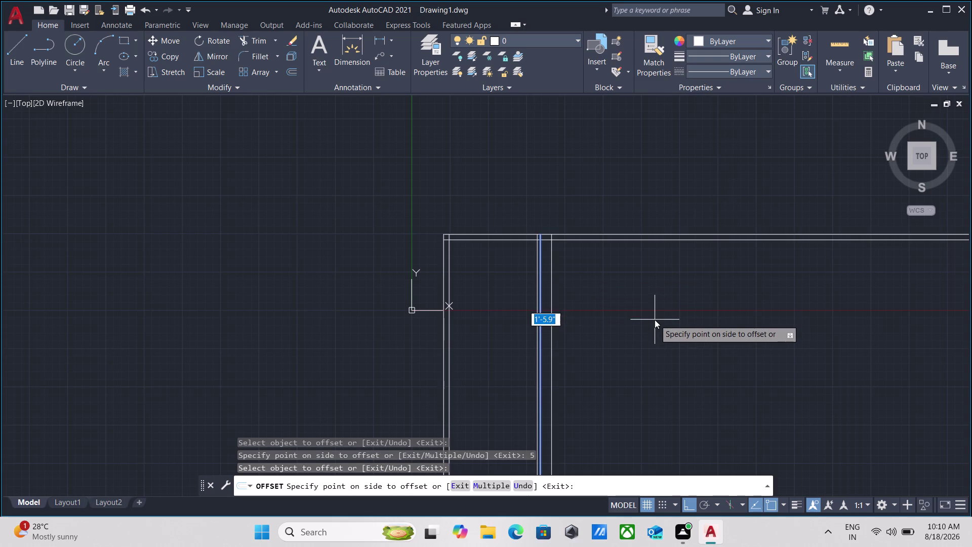
key(apostrophe)
key(Return)
scroll(down, 3)
middle_drag(656, 320, 532, 322)
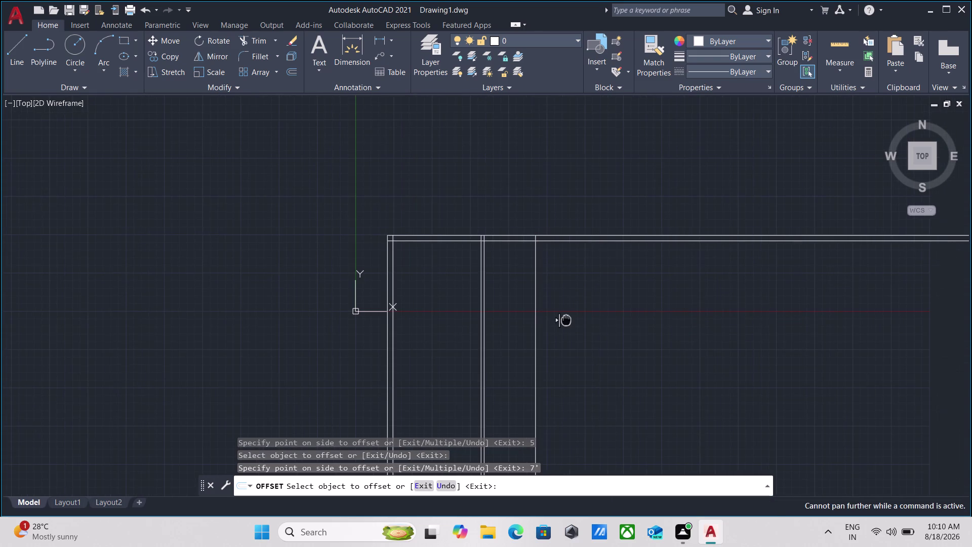
middle_drag(532, 322, 531, 321)
scroll(up, 3)
scroll(down, 3)
scroll(down, 3)
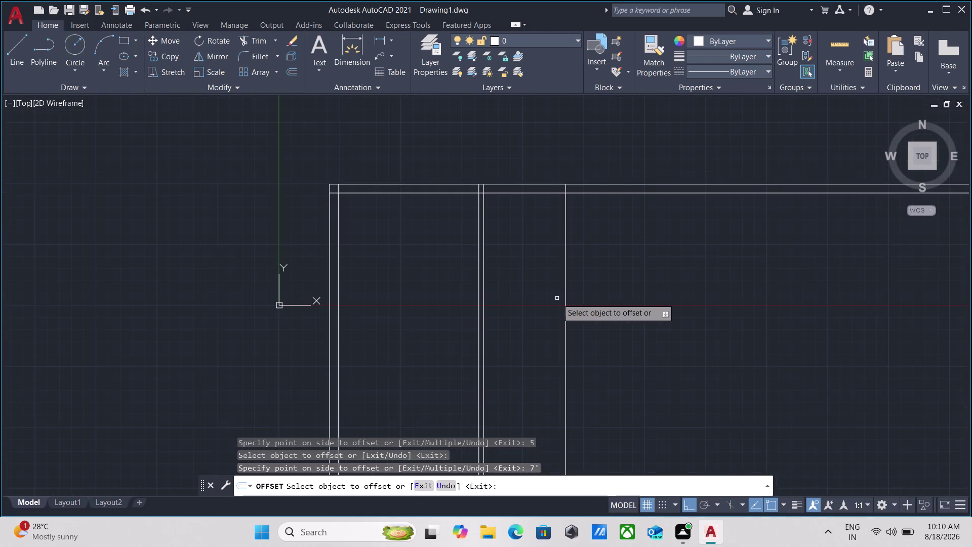
scroll(down, 3)
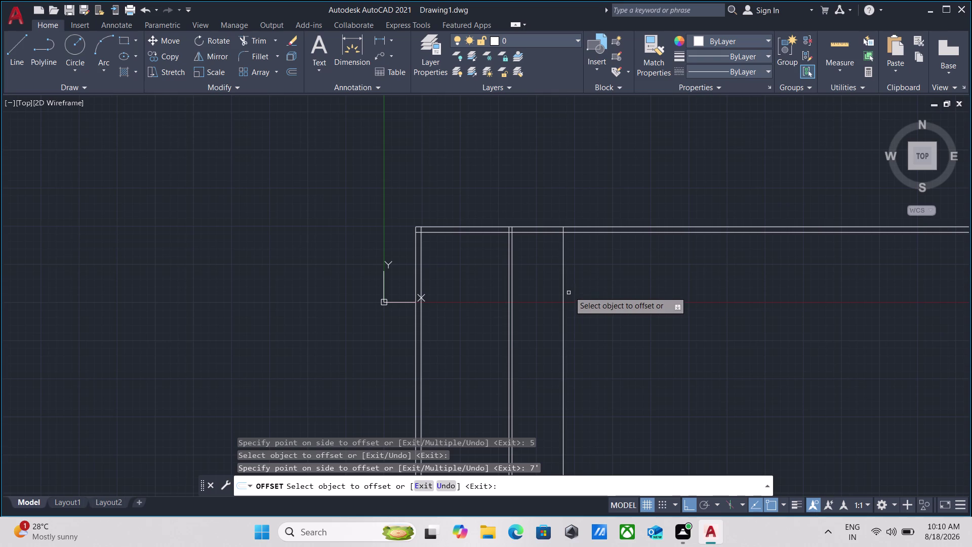
click(564, 293)
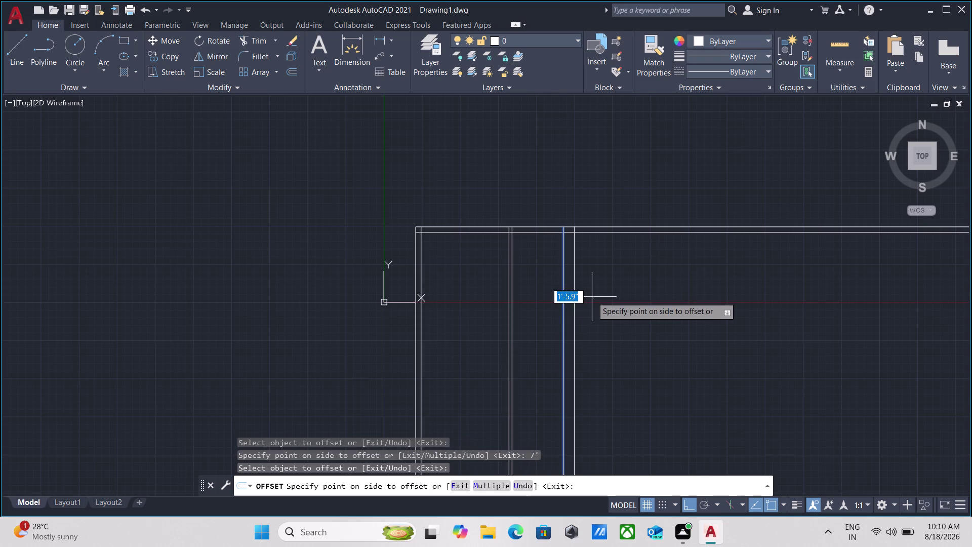
key(5)
key(Return)
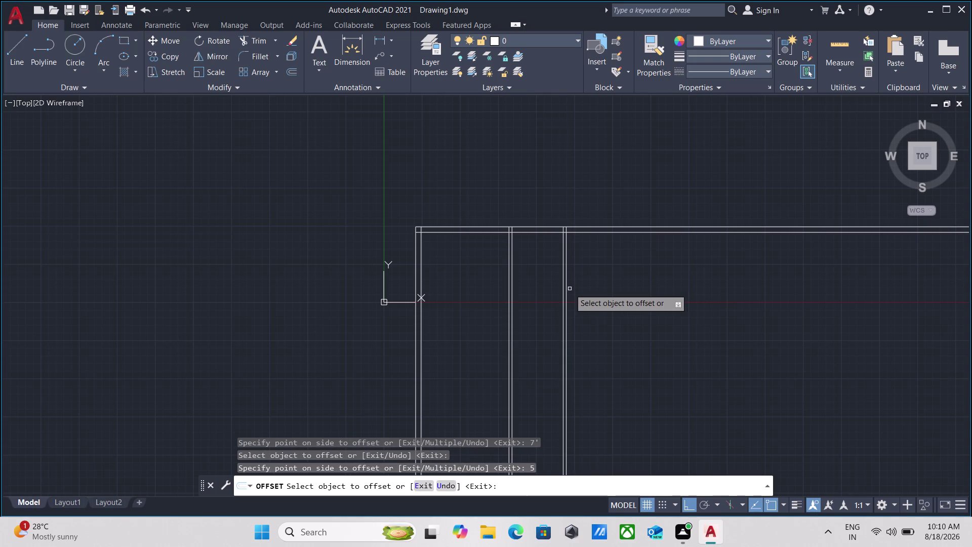
Add the next vertical line pair at 6' and then 5" spacing.
click(567, 280)
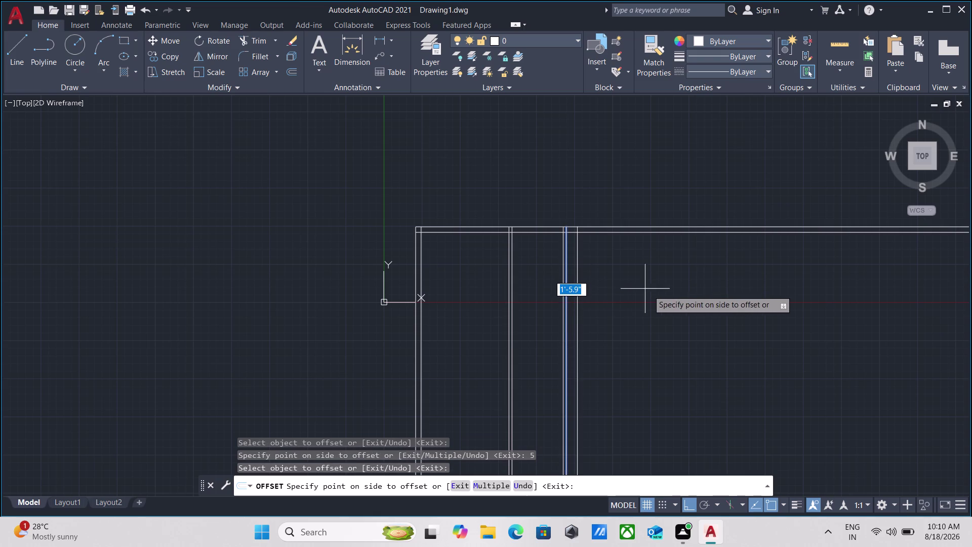
key(6)
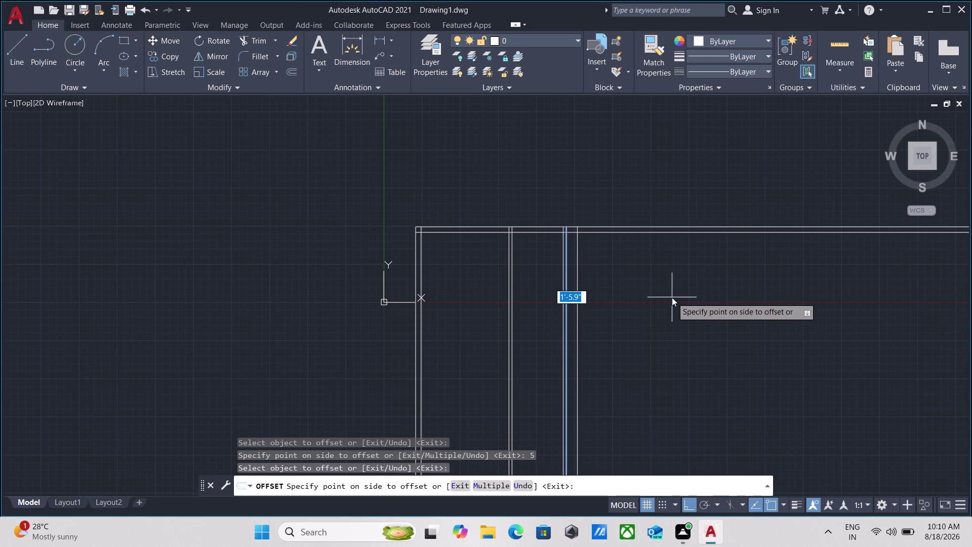
key(apostrophe)
key(Return)
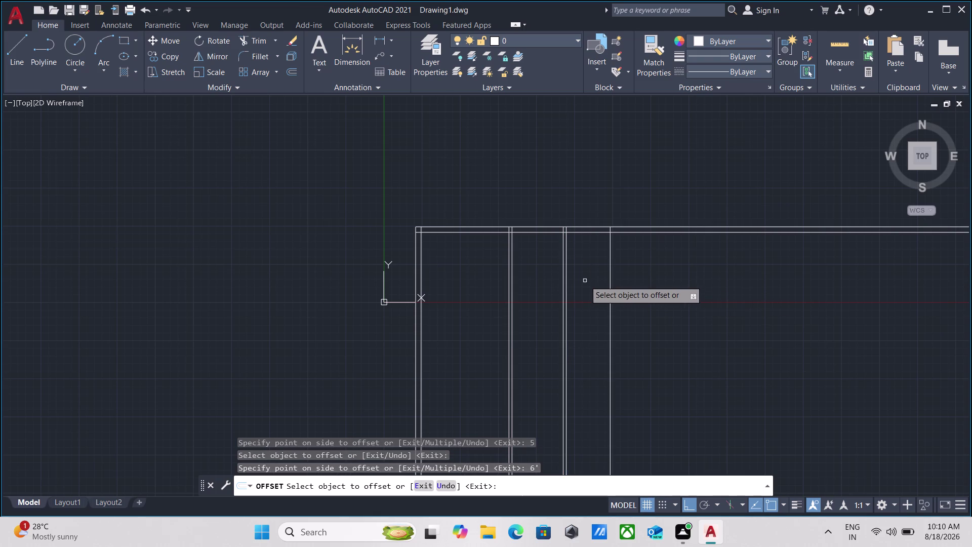
click(611, 278)
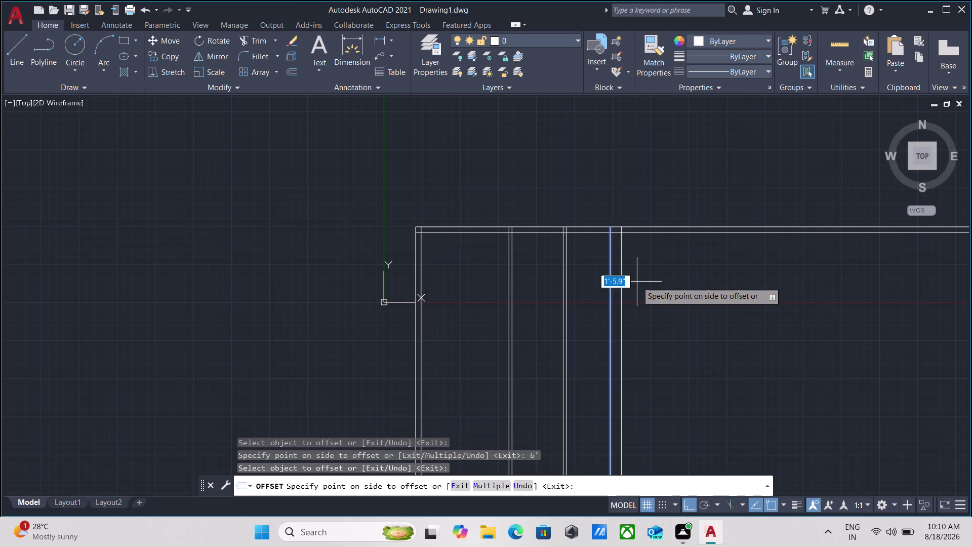
key(5)
key(Return)
Add the final vertical line pair at 12' and then 9" spacing.
click(614, 284)
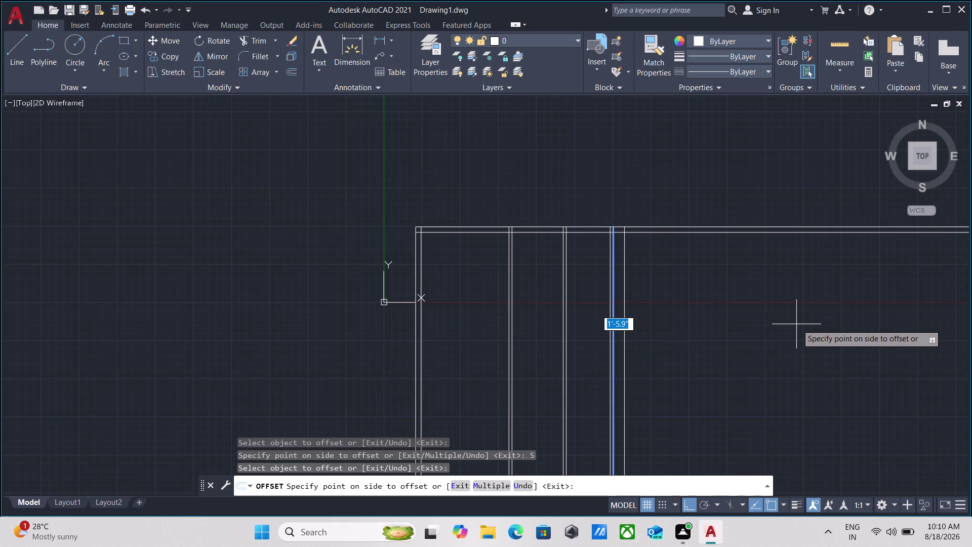
text(12)
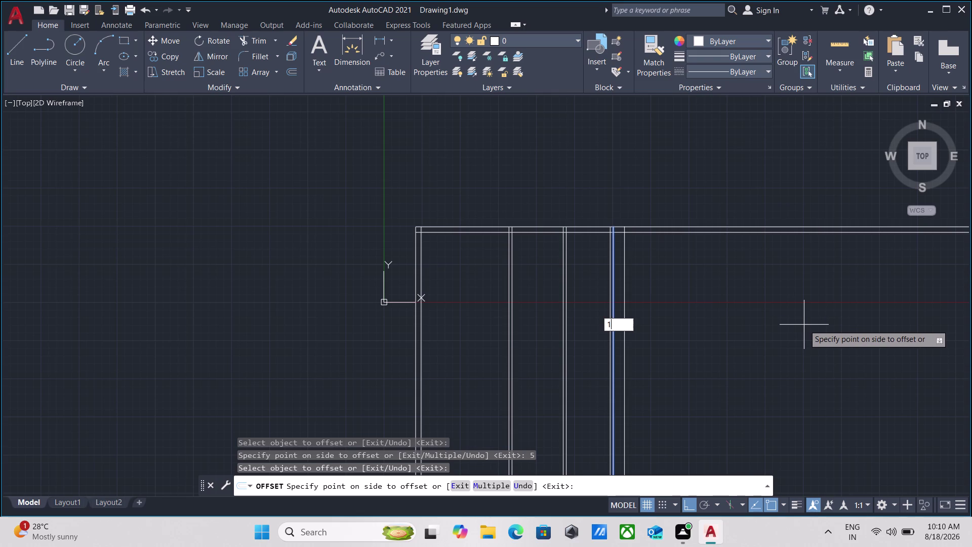
text(')
key(Return)
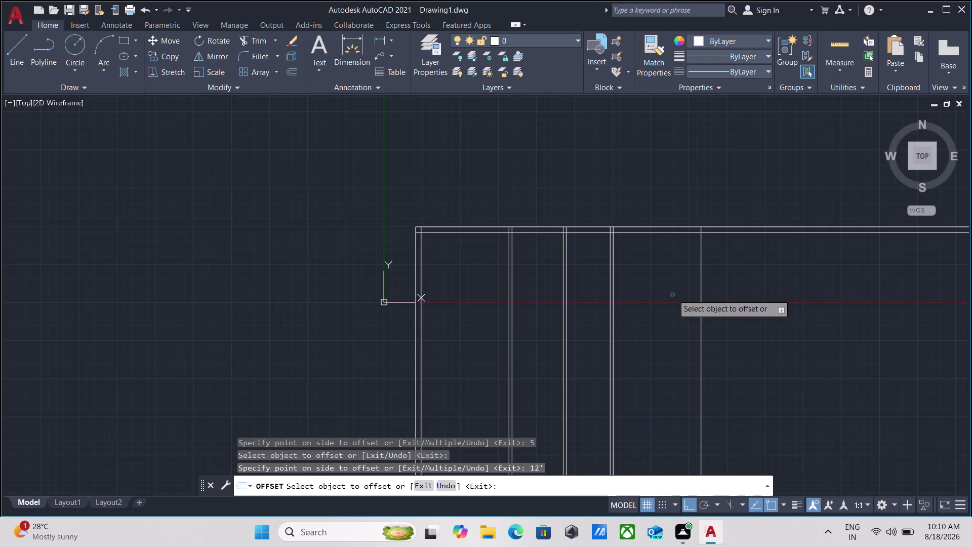
click(702, 290)
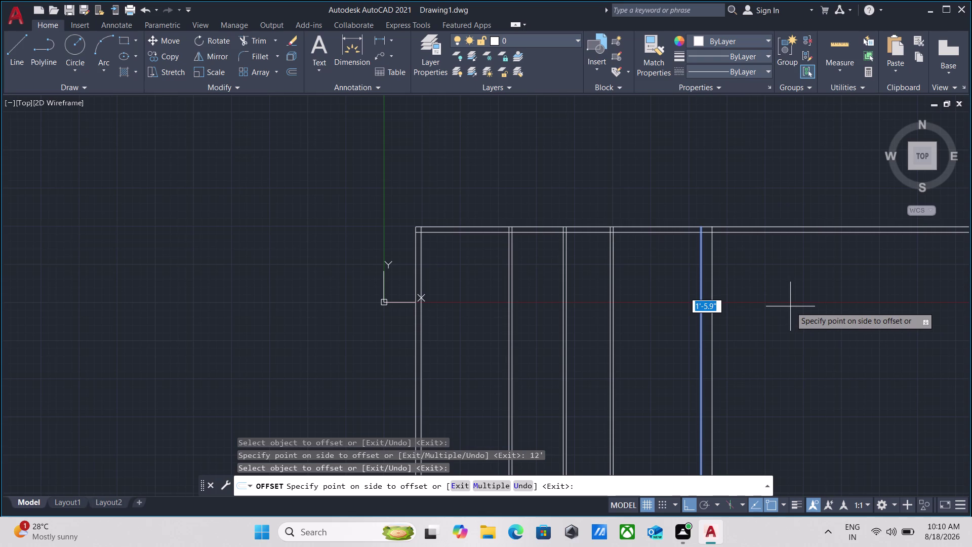
key(9)
key(Return)
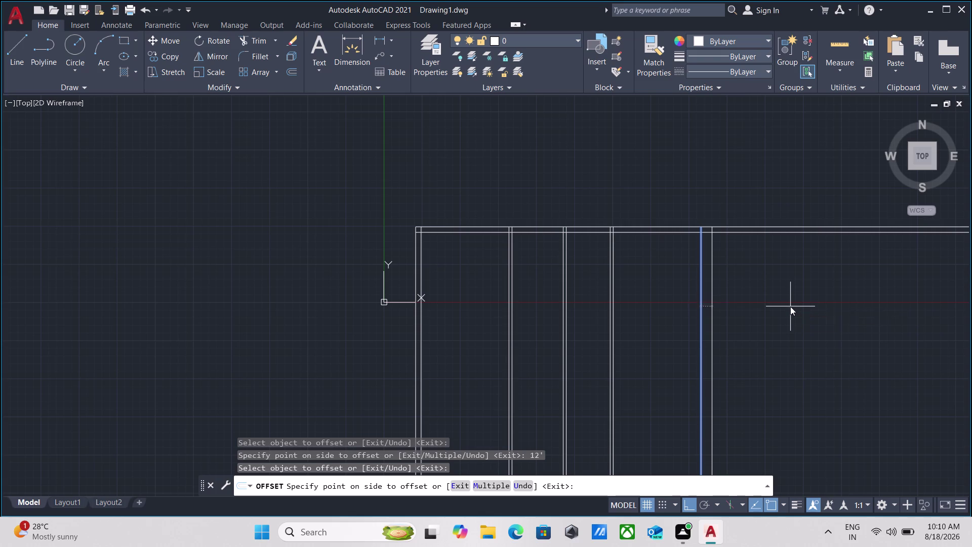
scroll(down, 3)
scroll(up, 3)
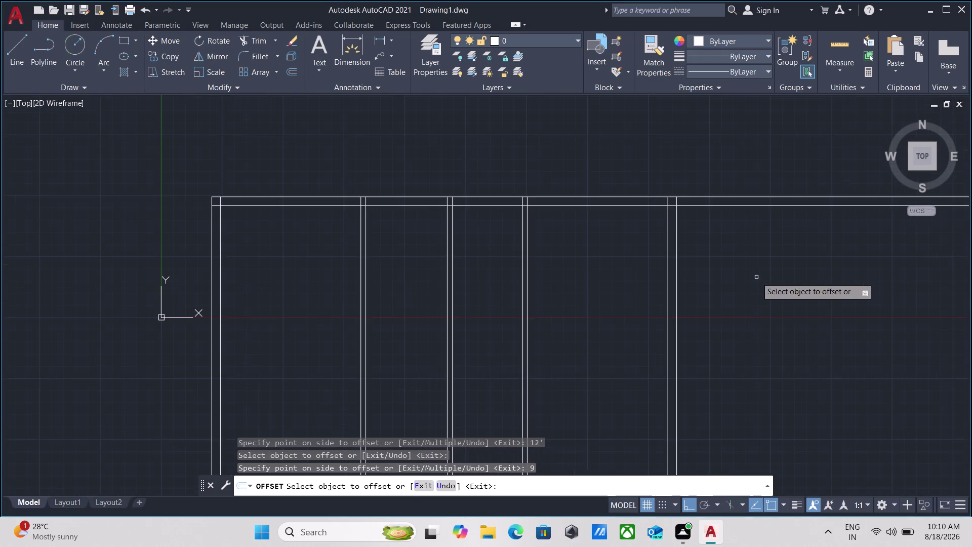
middle_drag(757, 277, 753, 323)
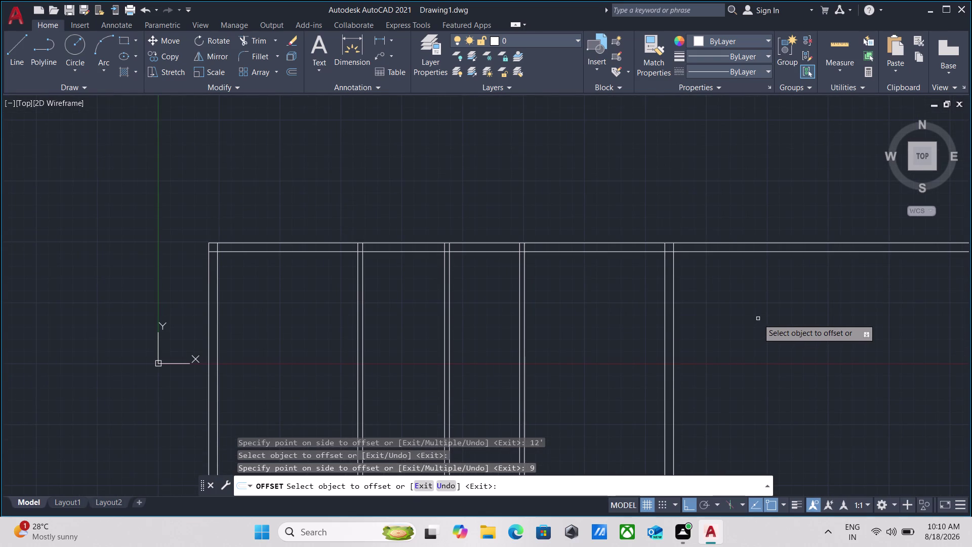